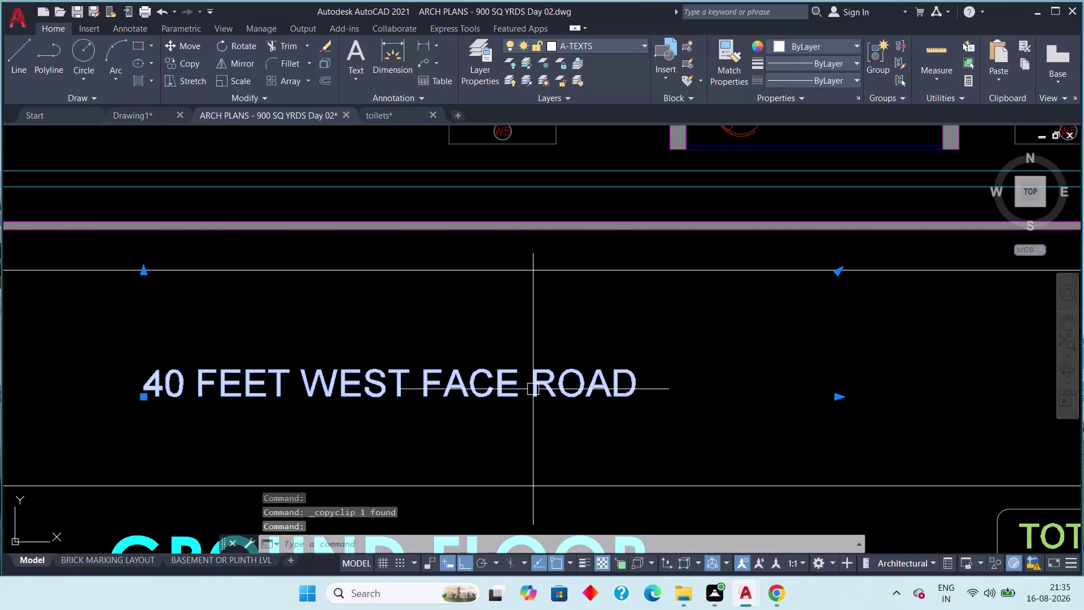
Copy the 40 FEET WEST FACE ROAD label from the ARCH PLANS drawing.
key(ctrl+c)
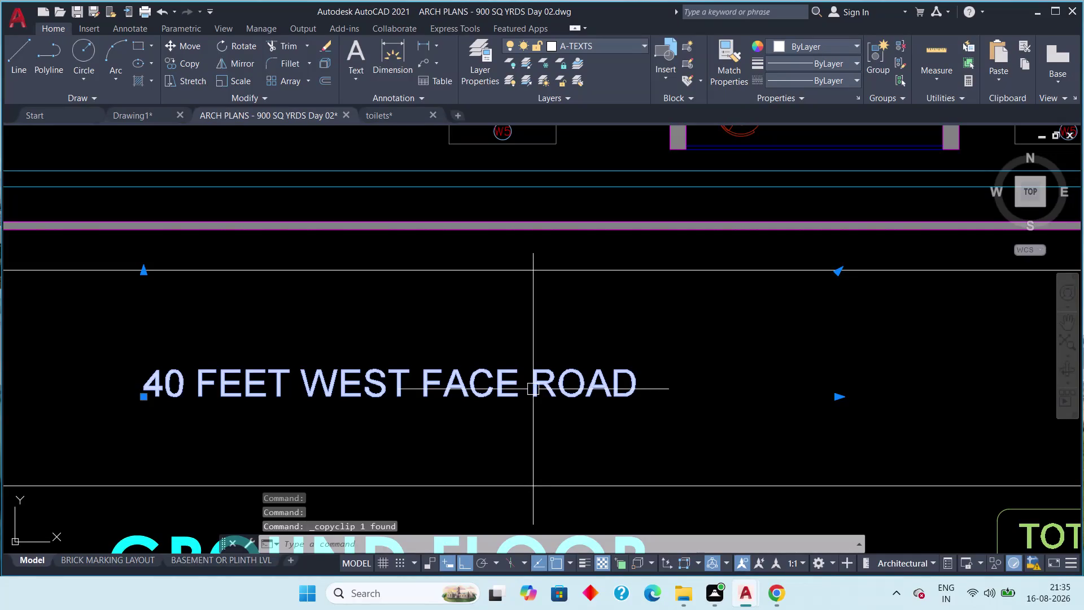
scroll(down, 3)
middle_drag(539, 392, 558, 408)
scroll(up, 3)
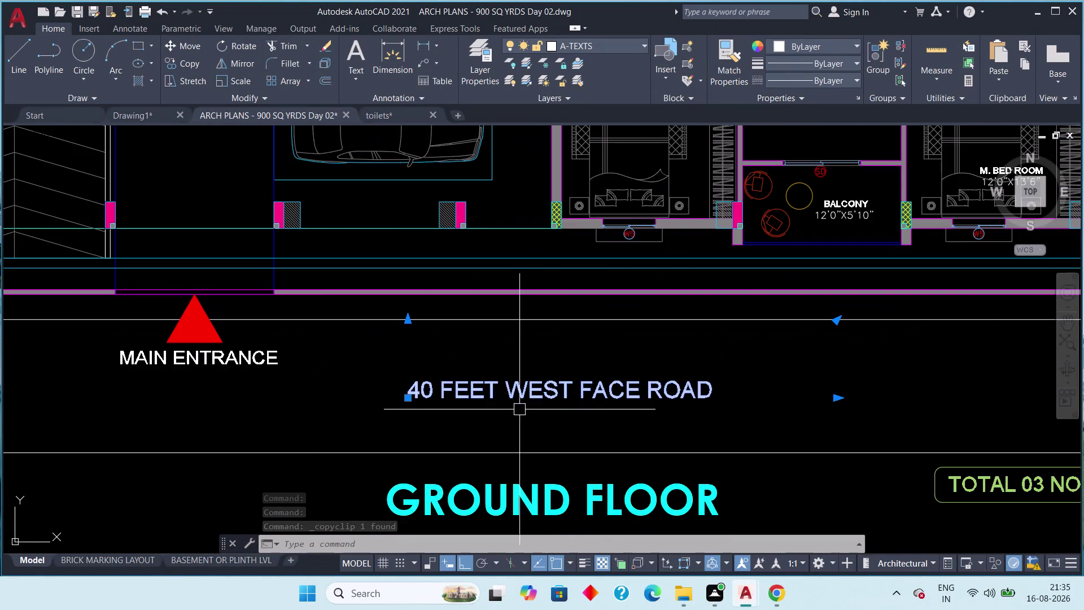
middle_drag(471, 407, 722, 405)
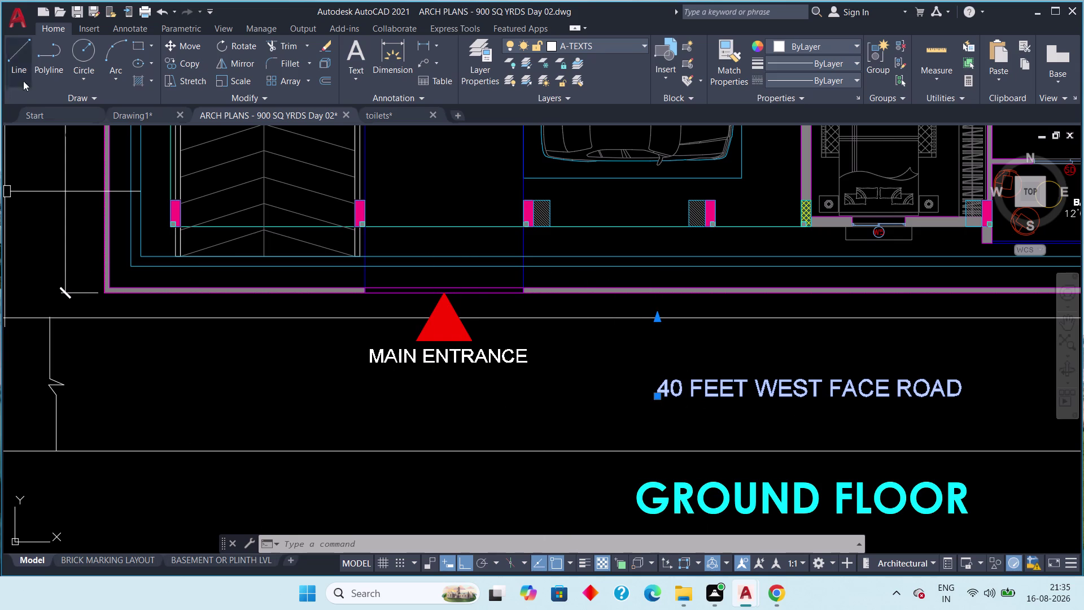
Paste the road label into Drawing1 just below the floor plan.
click(125, 116)
middle_drag(492, 390, 379, 210)
scroll(down, 3)
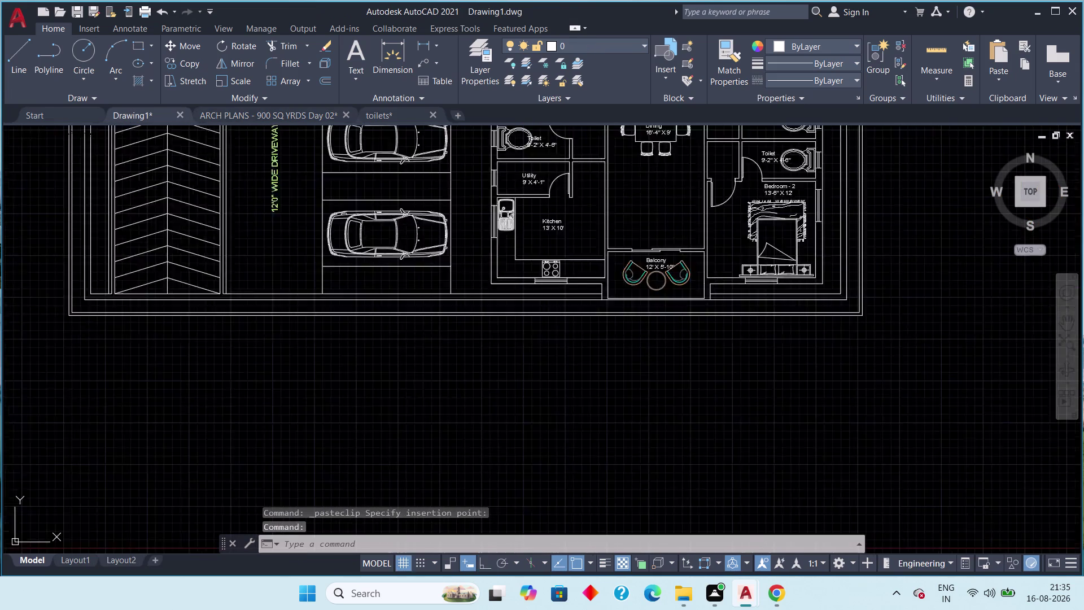
middle_drag(430, 325, 423, 307)
scroll(up, 3)
click(388, 248)
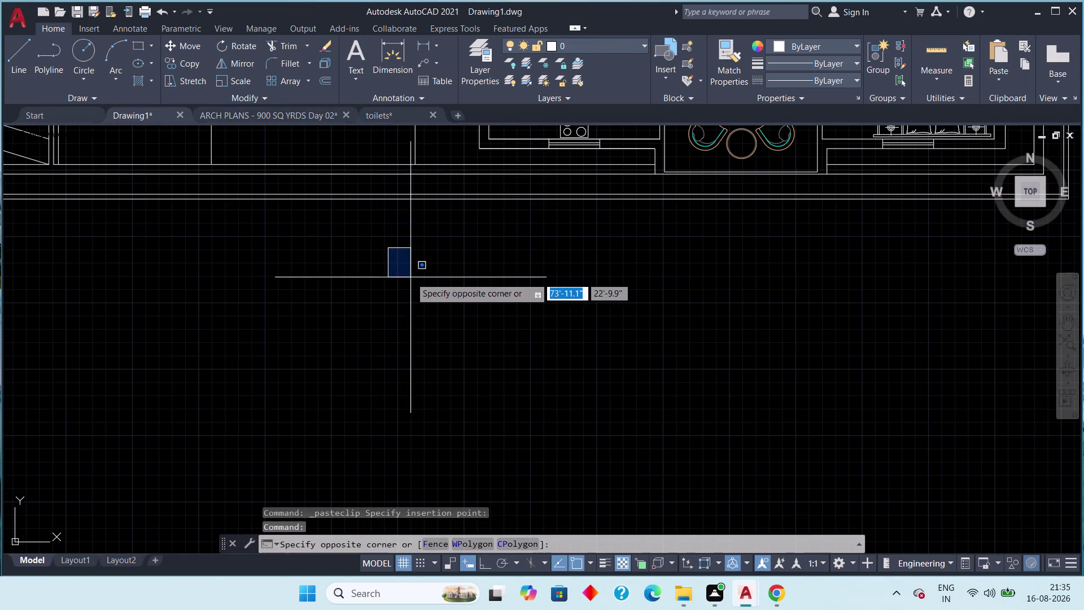
click(424, 270)
key(ctrl+v)
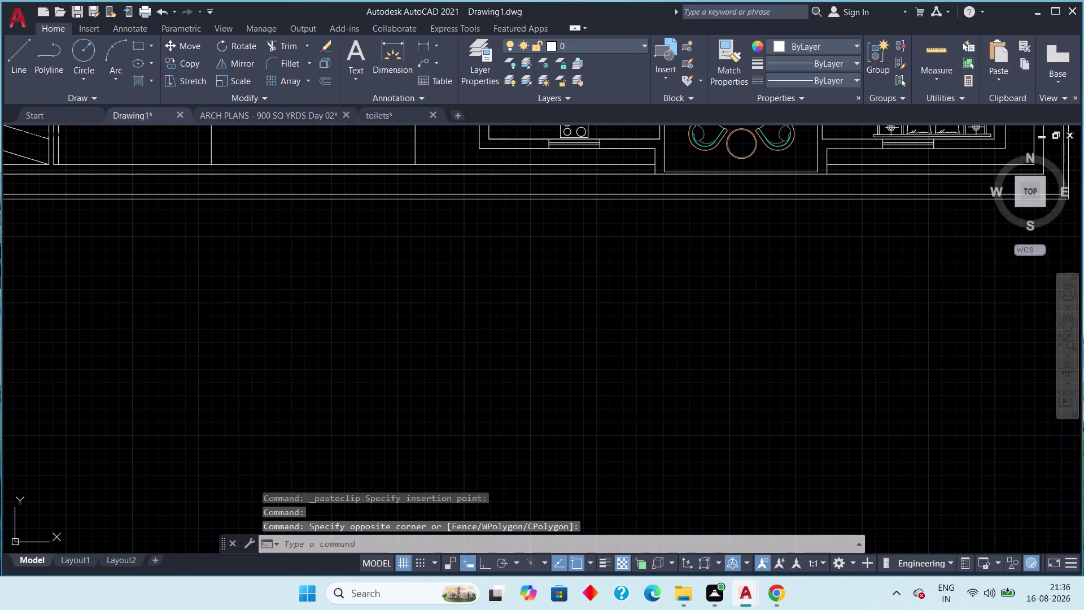
click(422, 282)
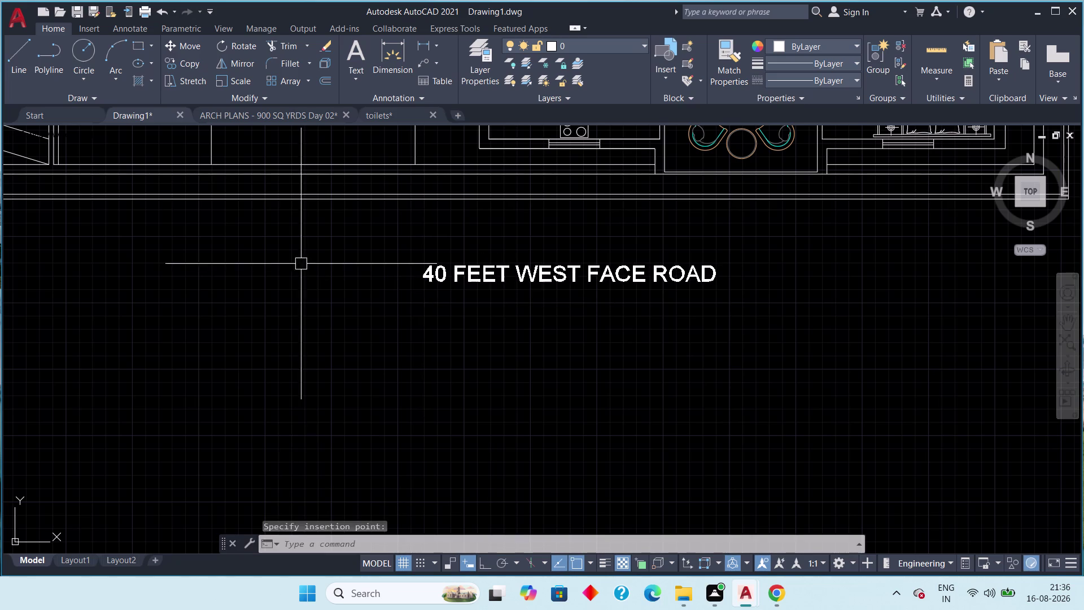
middle_drag(286, 258, 324, 294)
key(Escape)
scroll(up, 3)
middle_drag(304, 266, 320, 321)
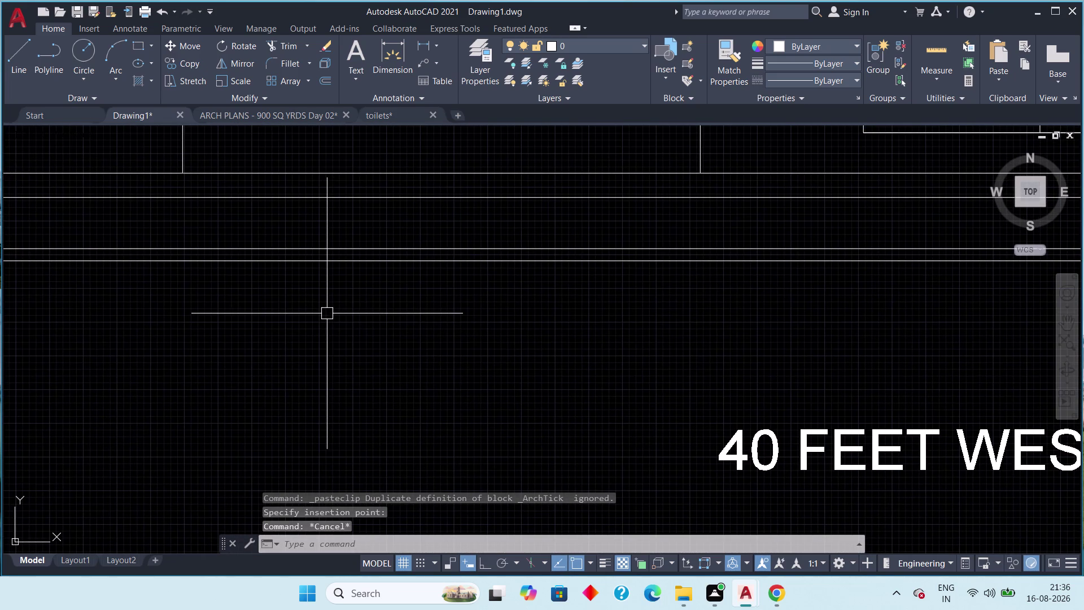
Offset the plot boundary line 4' below the plan.
text(off 4)
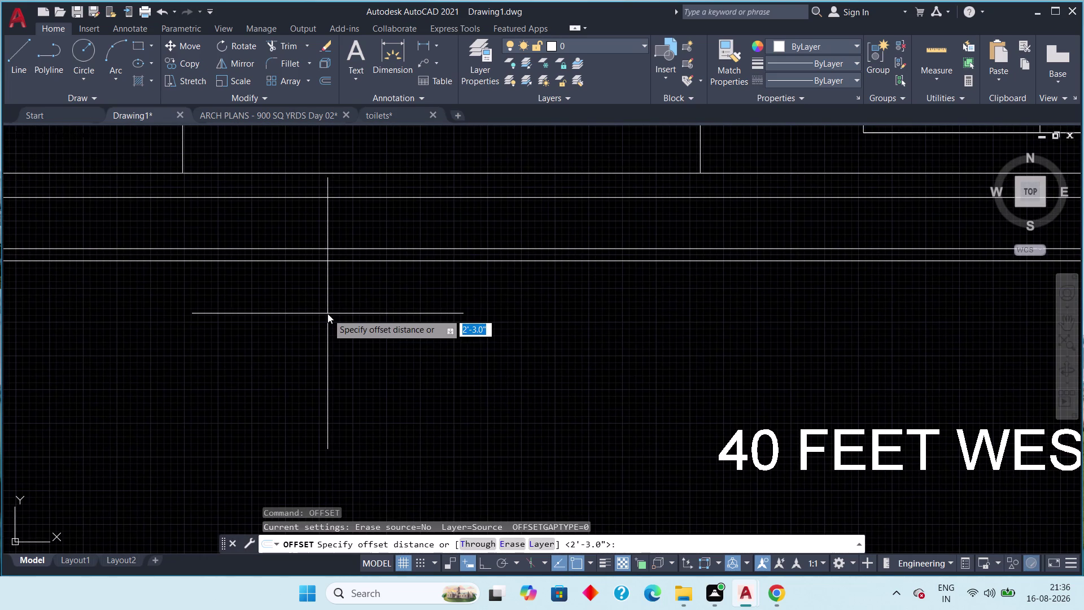
text(')
key(space)
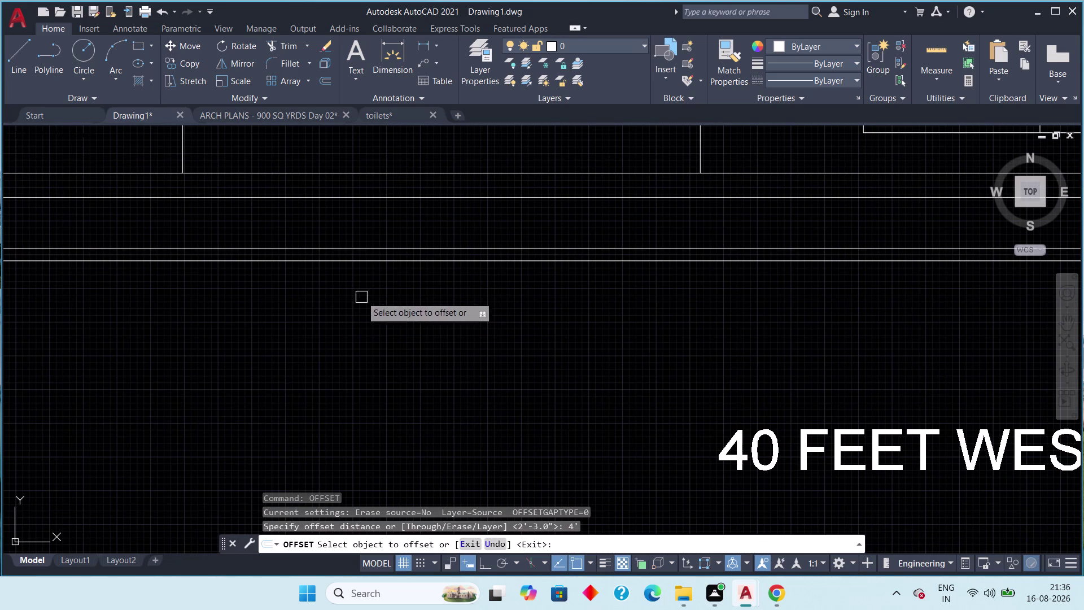
drag(375, 261, 369, 286)
click(365, 313)
scroll(down, 3)
middle_drag(386, 318, 382, 311)
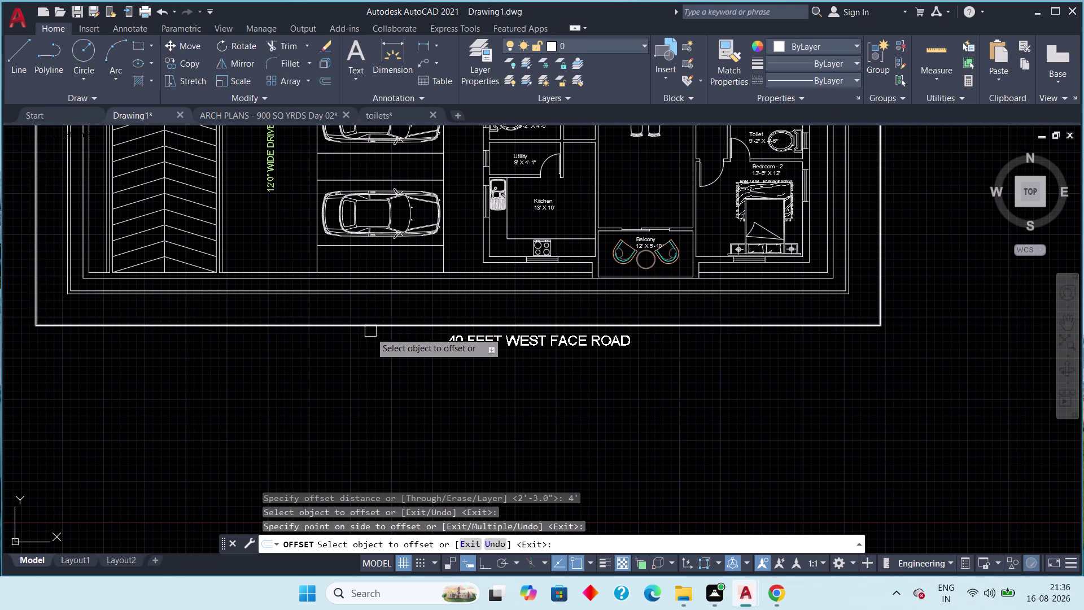
click(371, 332)
key(Escape)
Delete the unwanted extra line below the boundary.
click(370, 332)
click(368, 324)
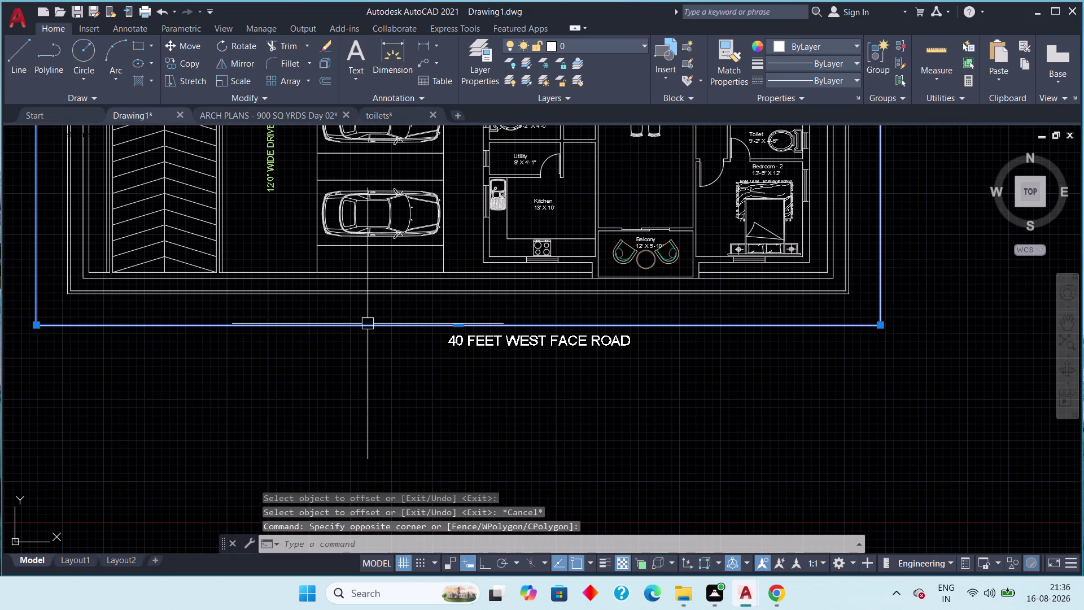
key(Delete)
scroll(up, 3)
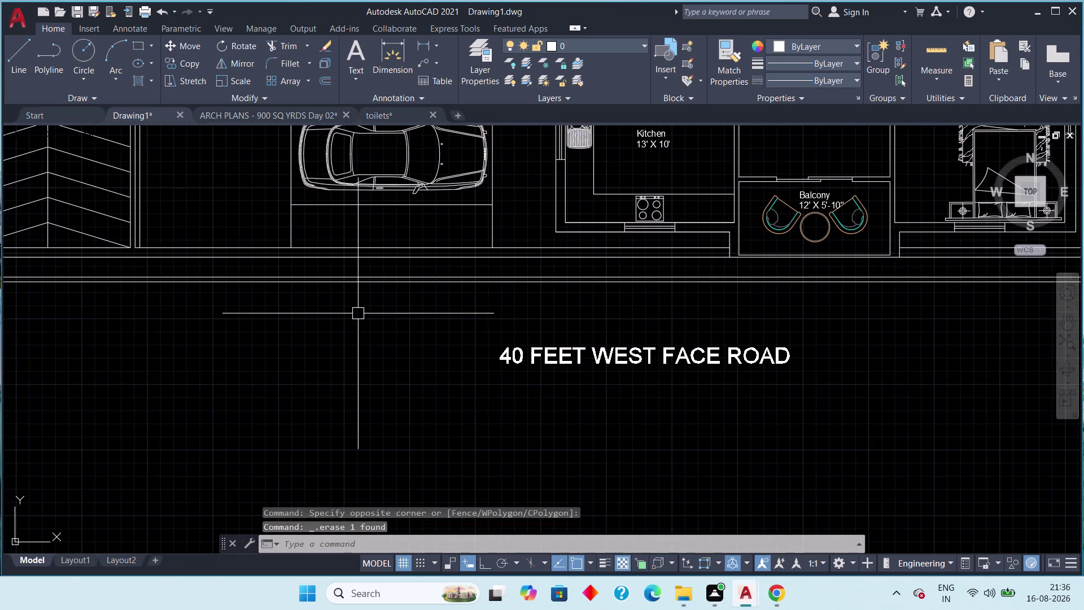
middle_drag(358, 314, 360, 346)
scroll(up, 3)
middle_drag(359, 345, 364, 388)
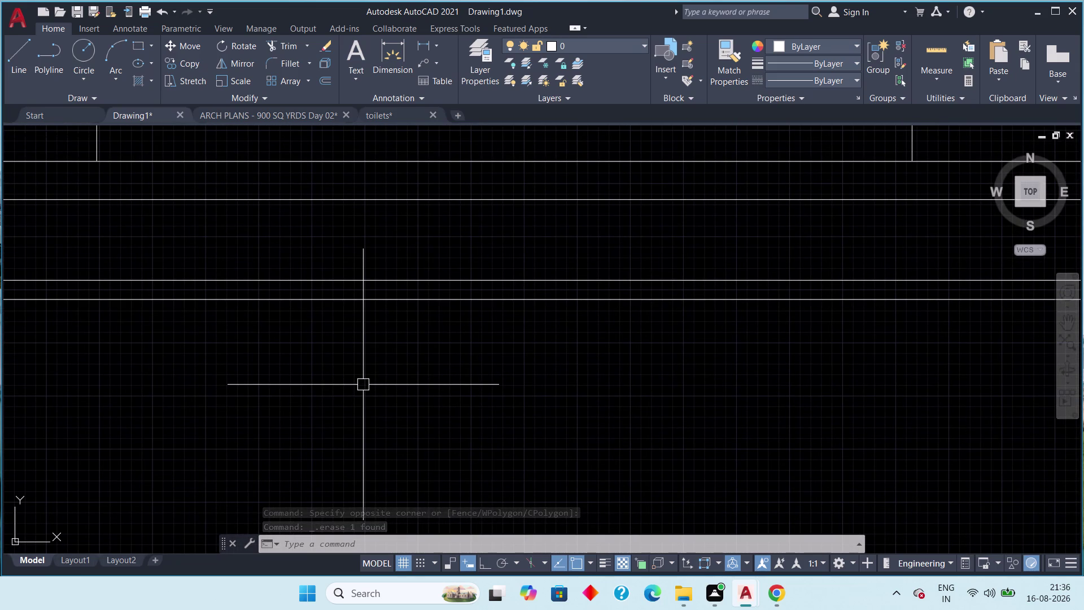
Explode the plot boundary polyline into separate lines.
click(381, 303)
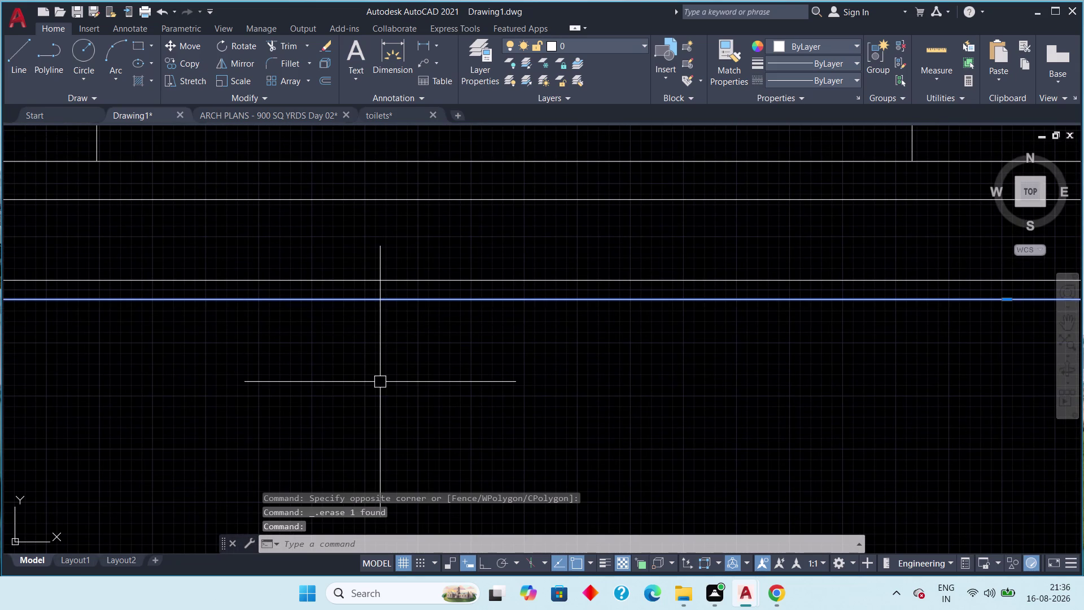
text(ex)
key(p)
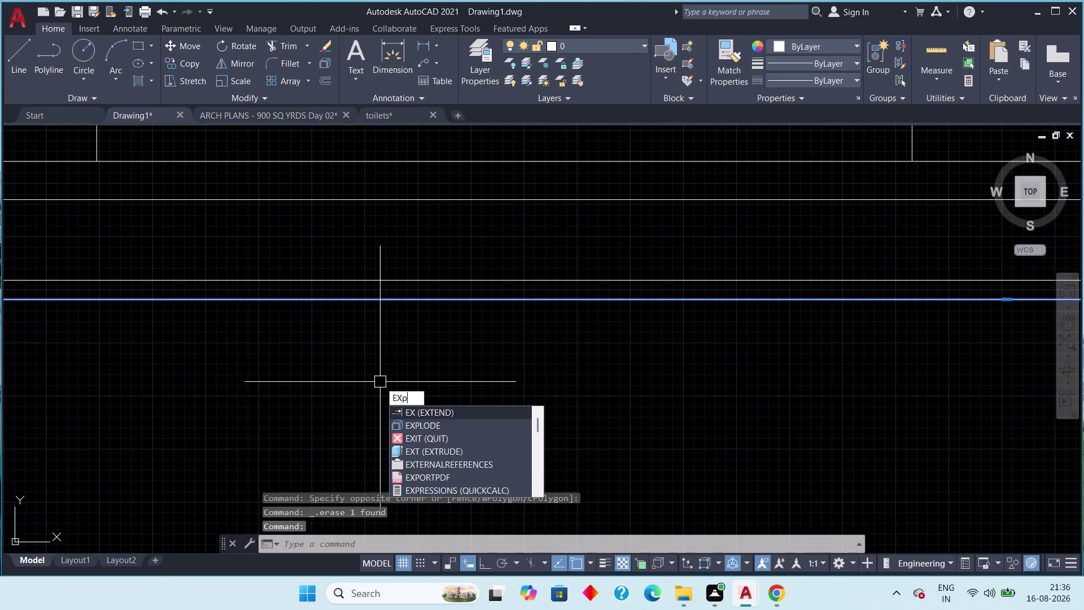
click(417, 422)
scroll(down, 3)
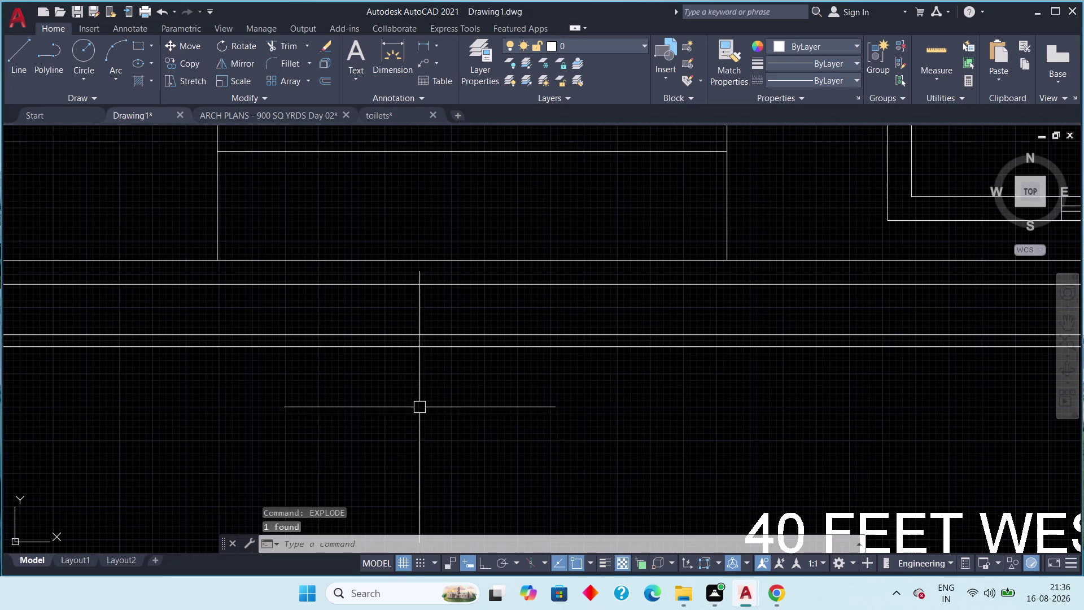
click(411, 348)
scroll(down, 3)
middle_drag(403, 384, 452, 410)
scroll(up, 3)
key(Escape)
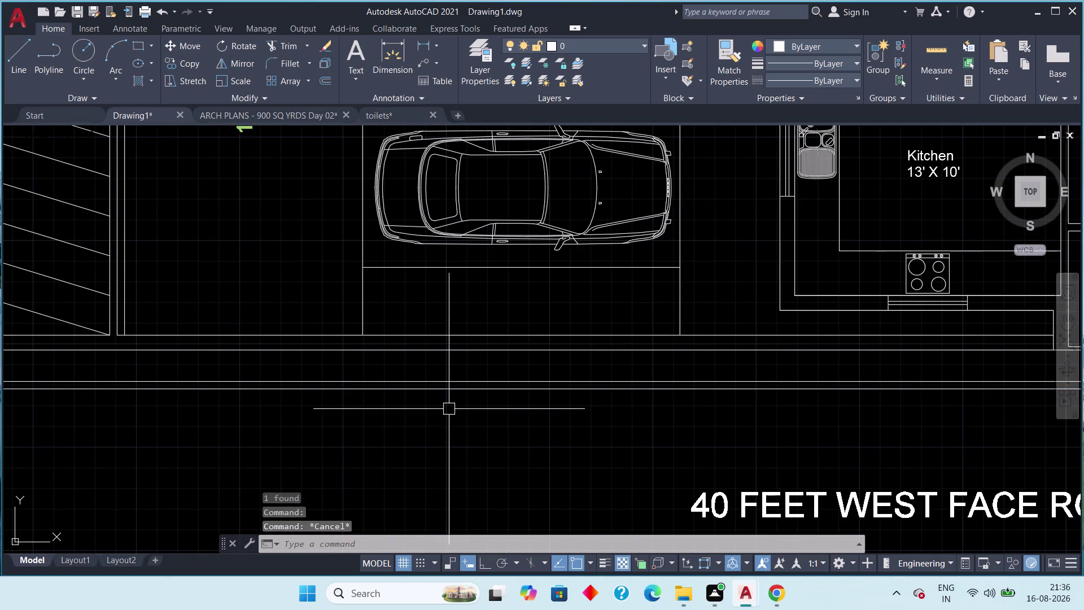
Offset the bottom boundary line 4' toward the road side.
text(off)
key(space)
key(4)
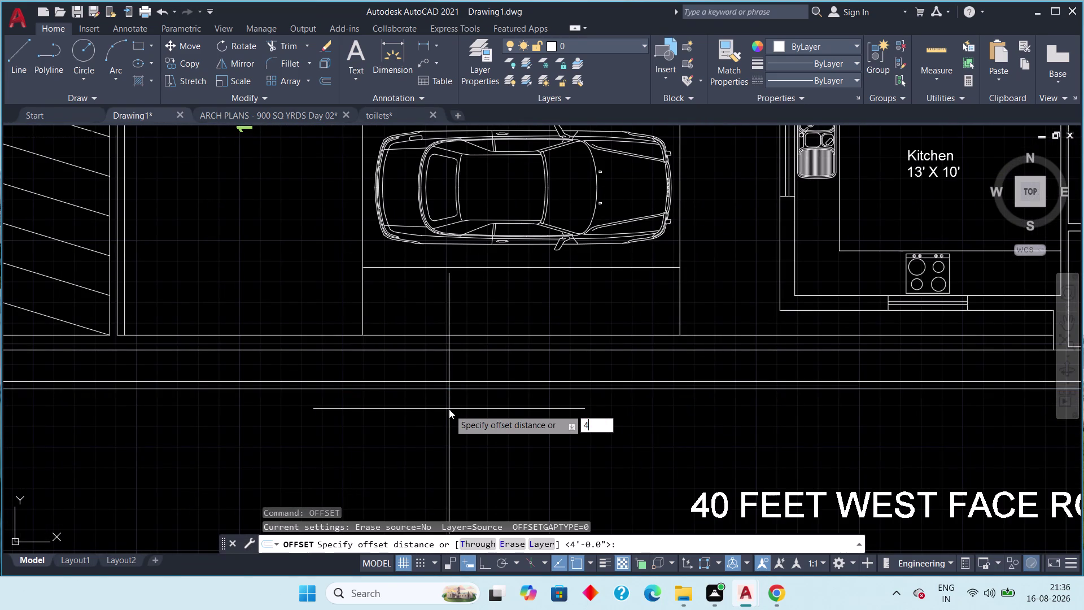
text(')
key(space)
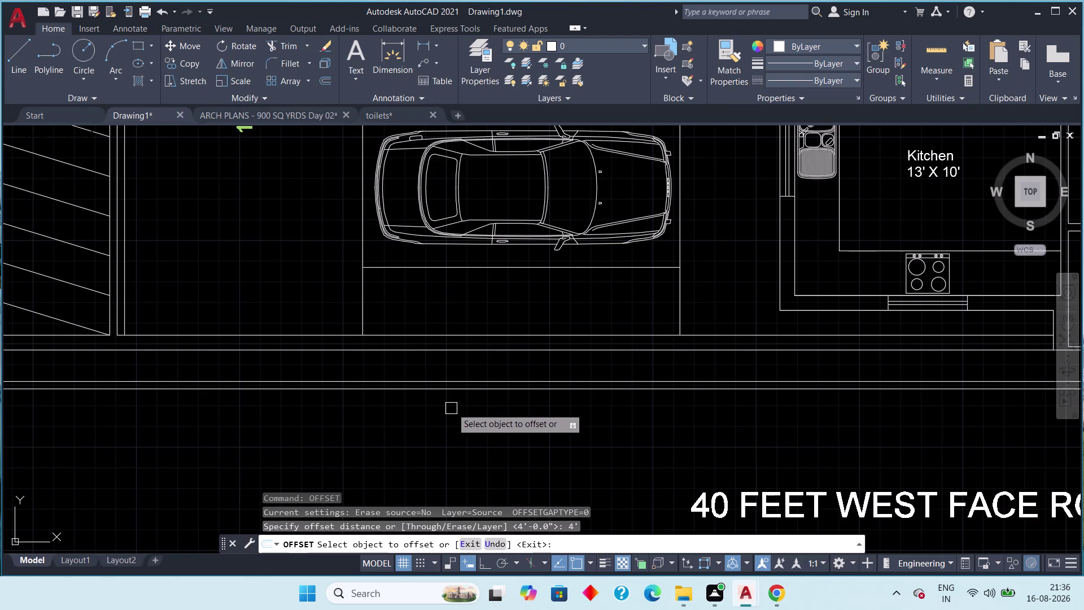
click(451, 391)
click(444, 416)
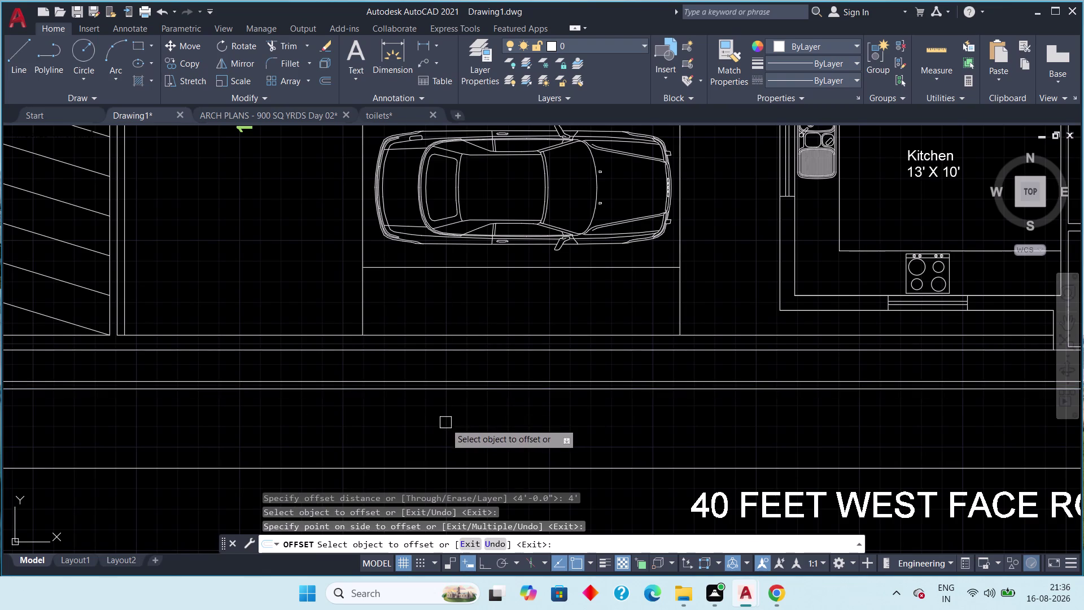
middle_drag(435, 431, 514, 365)
scroll(down, 3)
key(Escape)
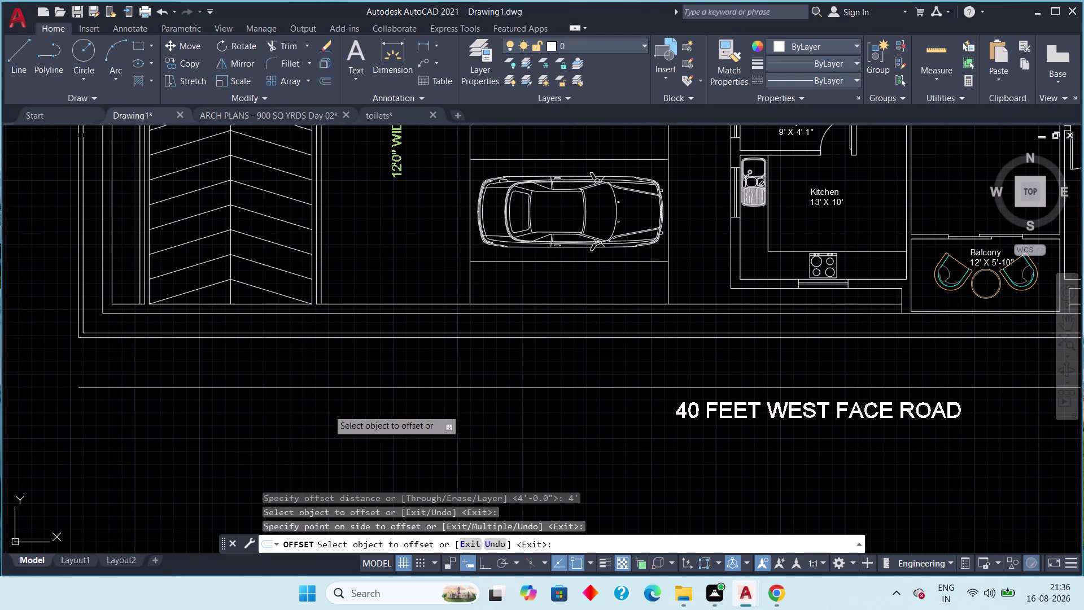
Offset a boundary line 8' to form the second road edge.
key(space)
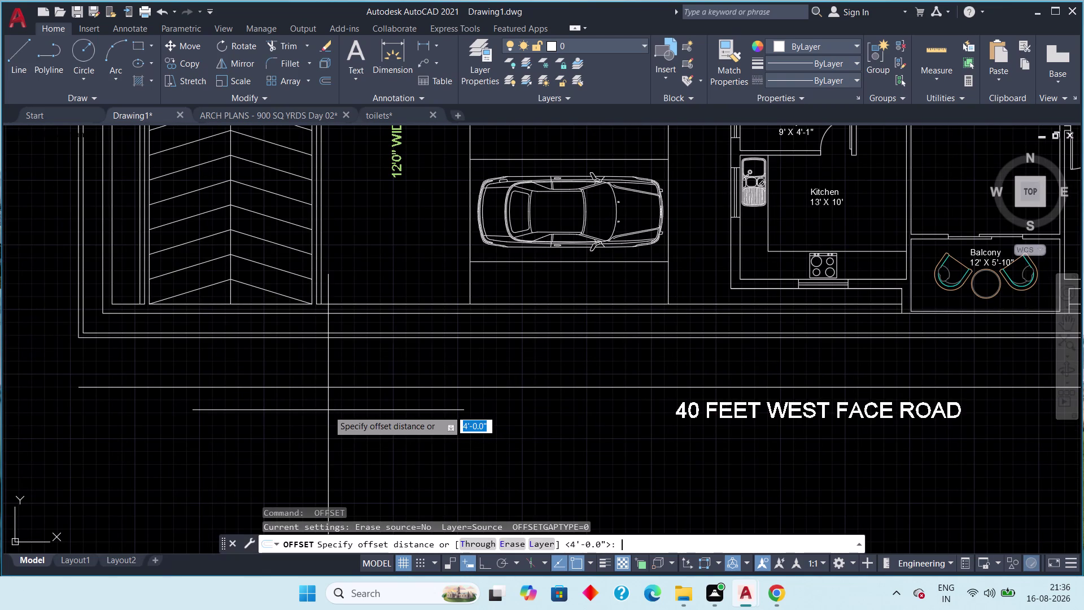
text(8)
text(')
key(space)
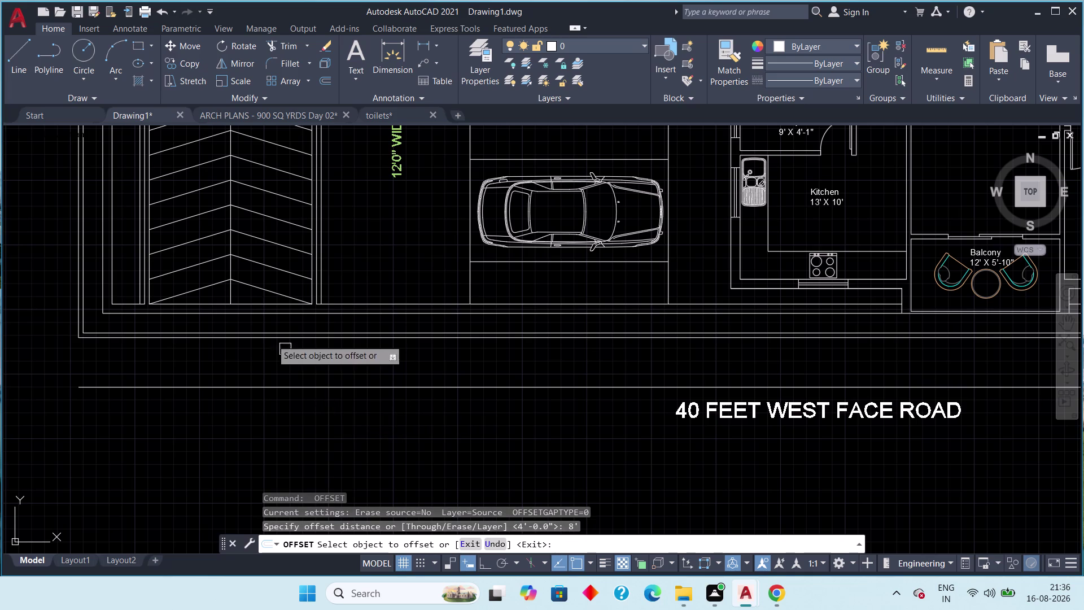
drag(315, 385, 314, 401)
click(308, 433)
scroll(down, 3)
middle_drag(312, 435, 319, 423)
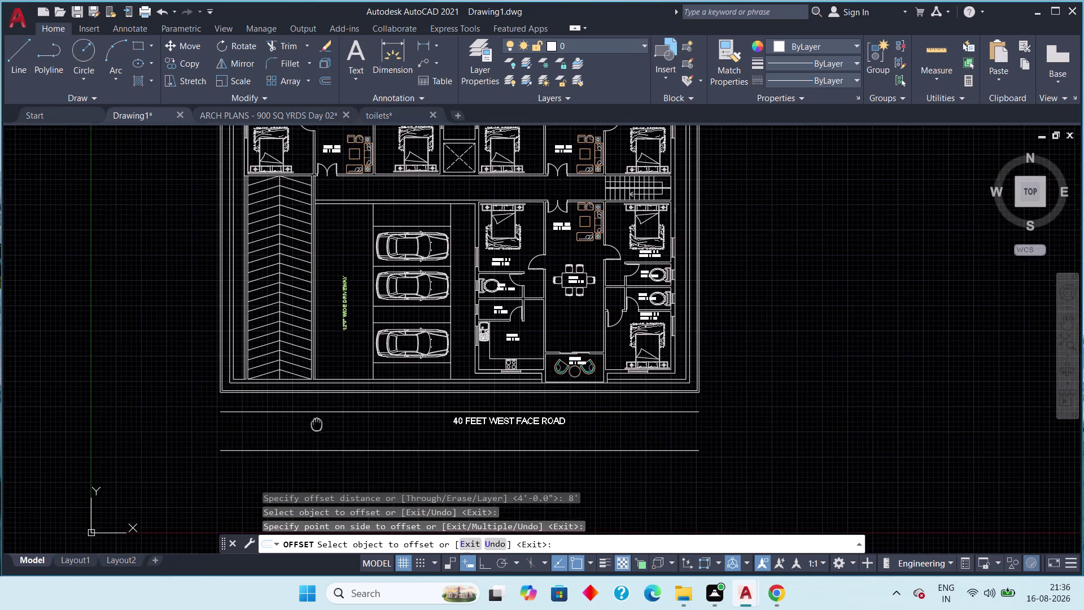
middle_drag(319, 423, 326, 422)
key(Escape)
scroll(up, 3)
click(456, 314)
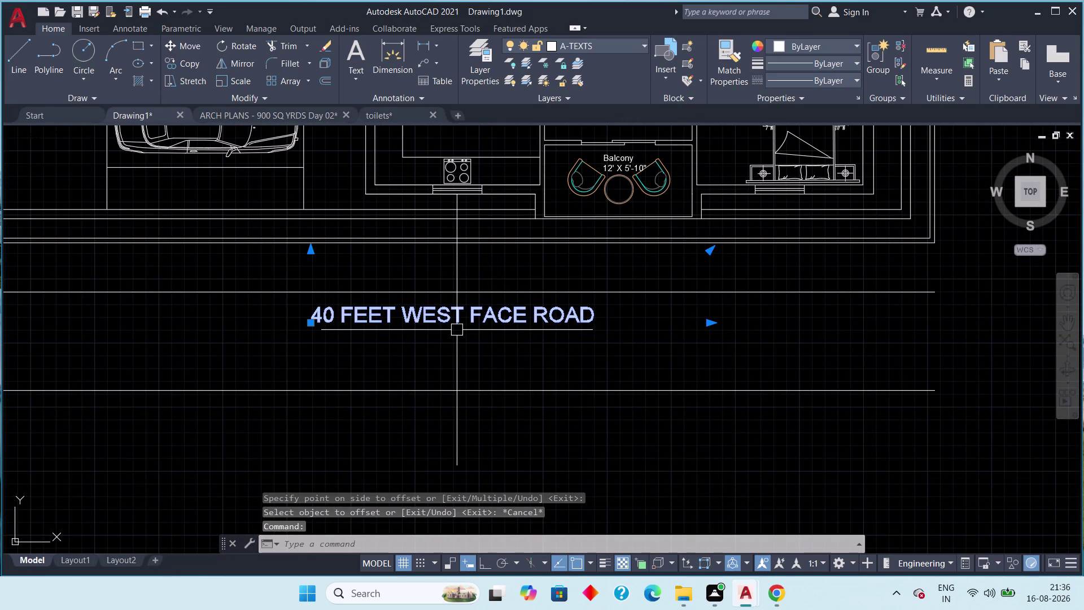
Move the road label between the two road edge lines.
text(m)
key(space)
drag(442, 317, 439, 323)
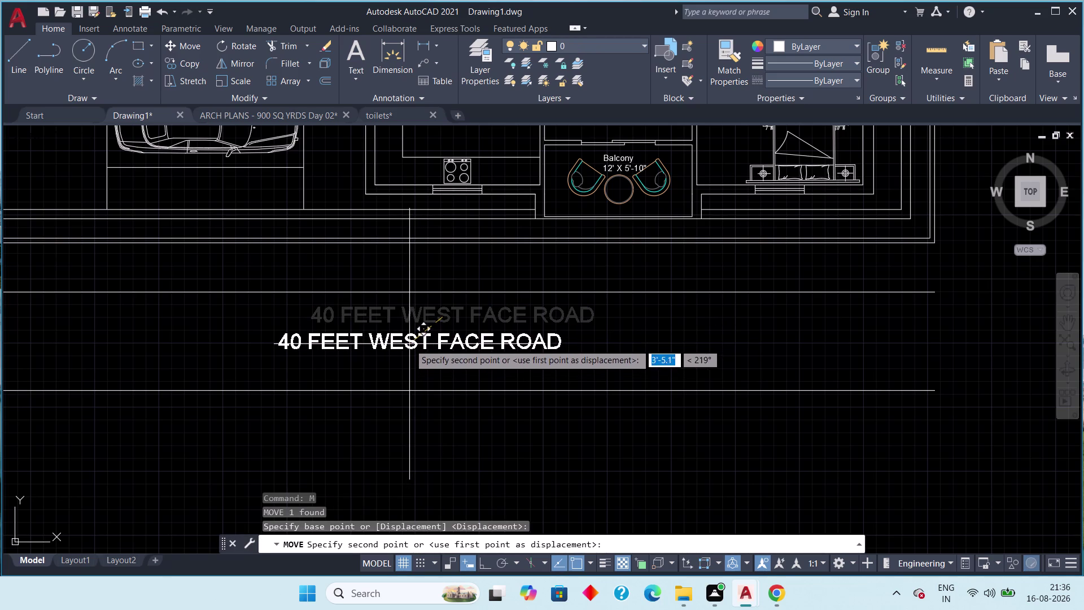
click(410, 343)
key(Escape)
scroll(down, 3)
scroll(down, 3)
middle_drag(404, 376, 453, 432)
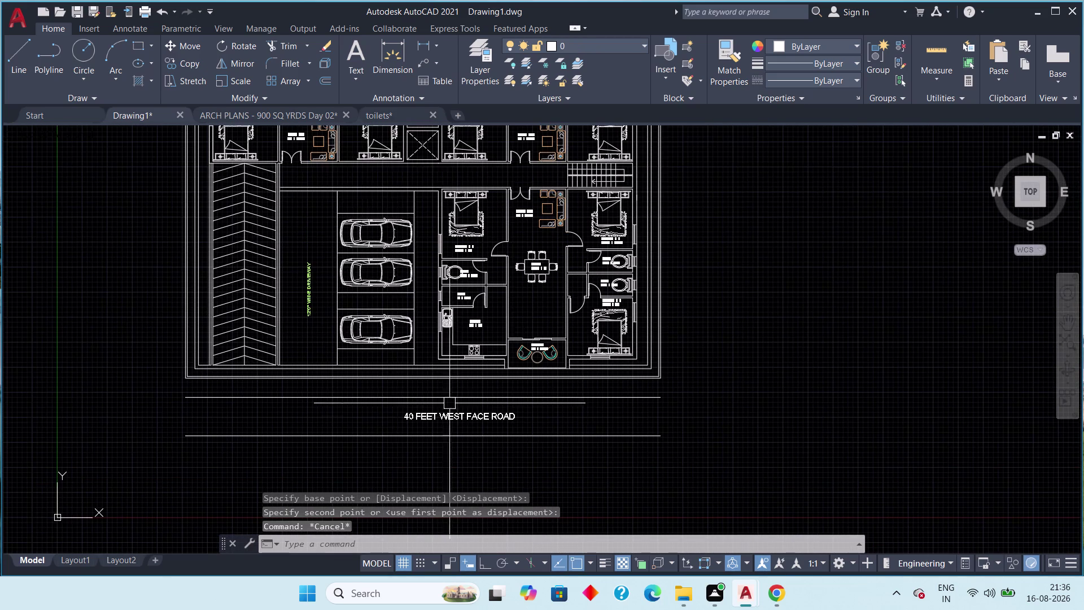
Copy the MAIN ENTRANCE label in ARCH PLANS, undoing an accidental cut.
click(292, 116)
middle_drag(472, 321, 460, 417)
scroll(down, 3)
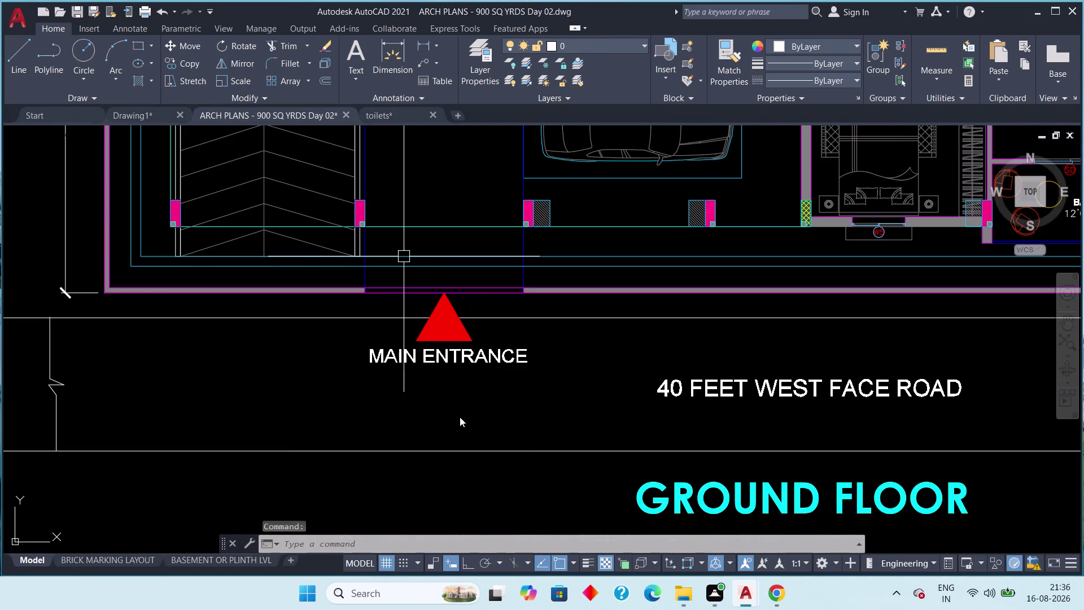
scroll(down, 3)
scroll(down, 3)
middle_drag(504, 345, 480, 364)
scroll(up, 3)
middle_drag(554, 412, 589, 438)
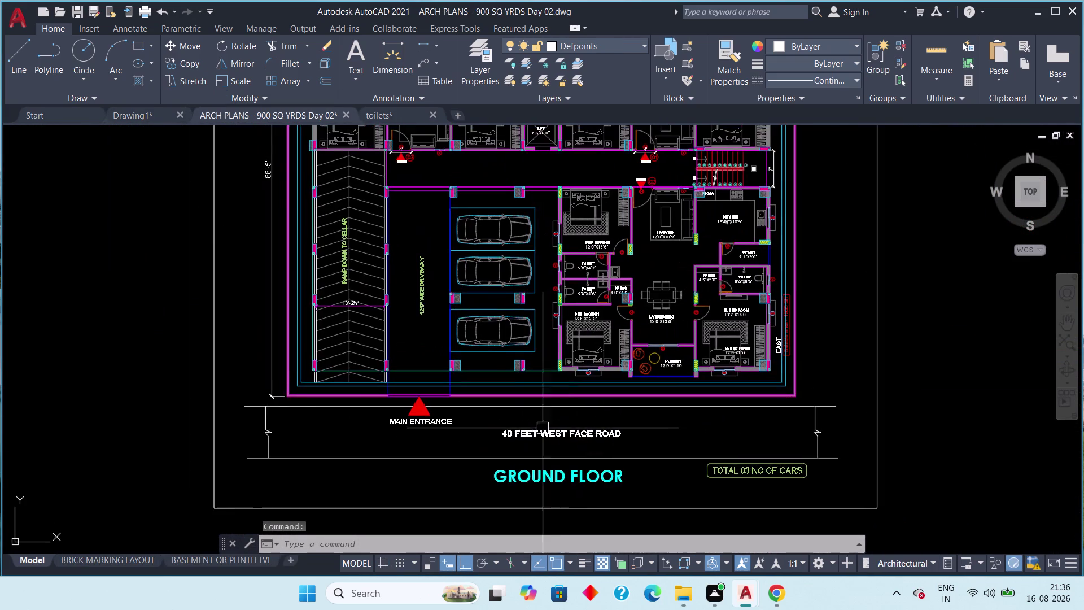
scroll(up, 3)
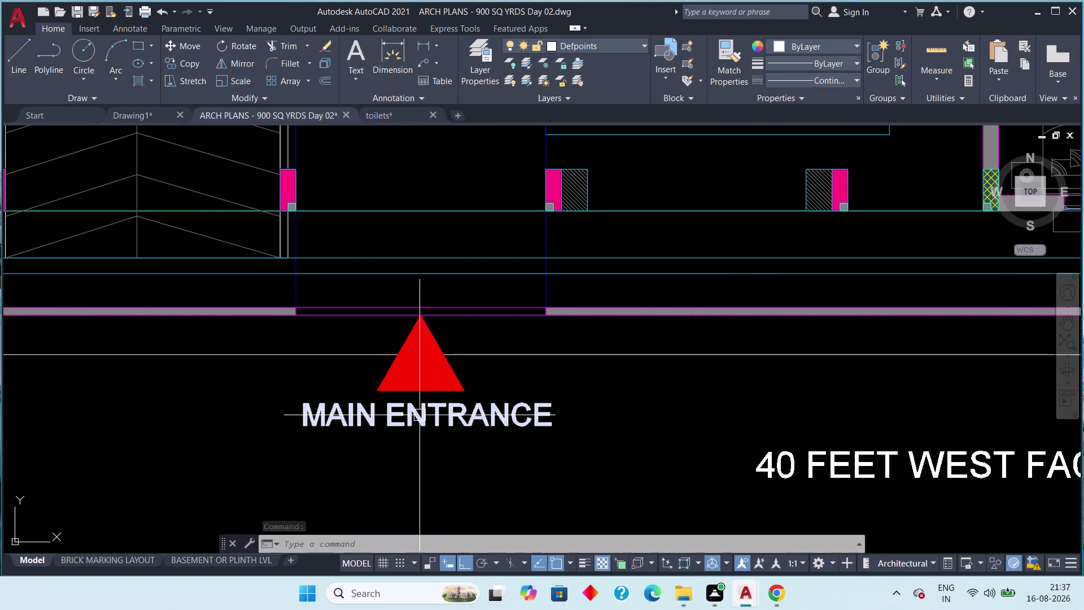
click(419, 416)
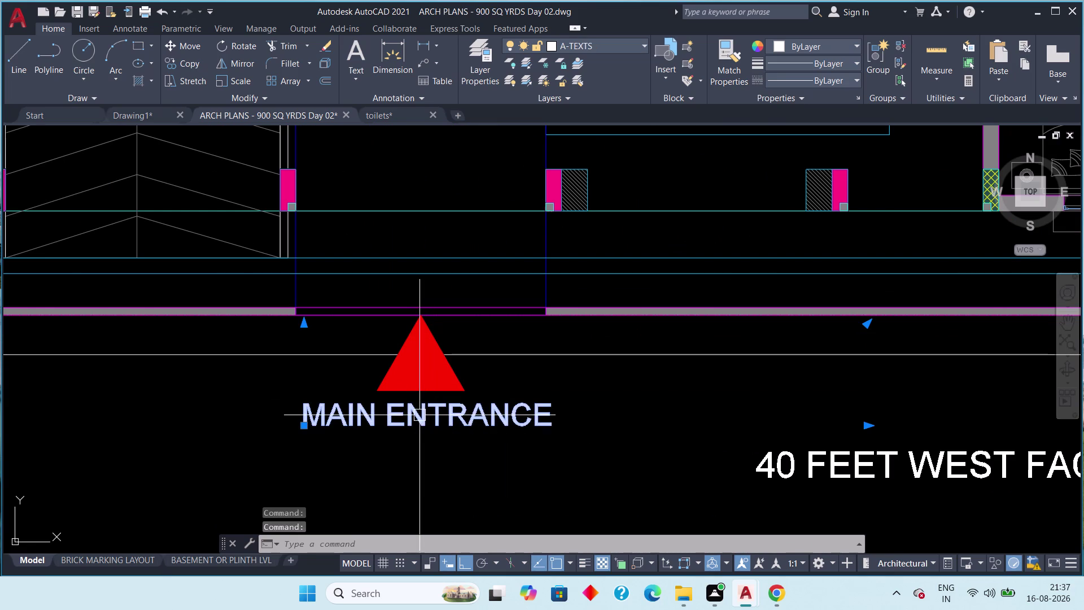
key(ctrl+c)
key(ctrl+x)
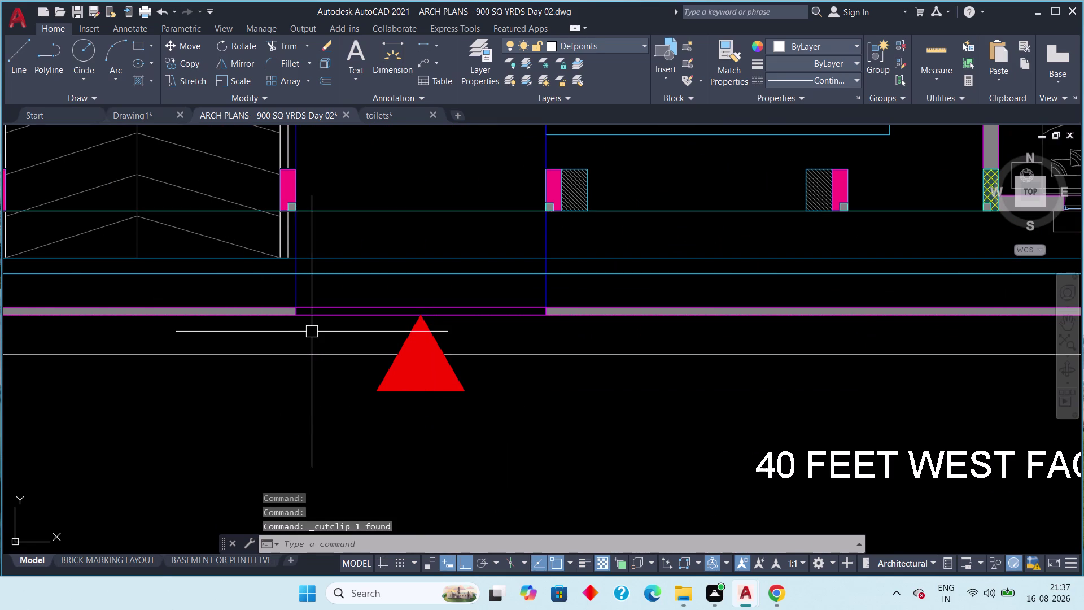
key(ctrl+z)
key(Escape)
click(365, 422)
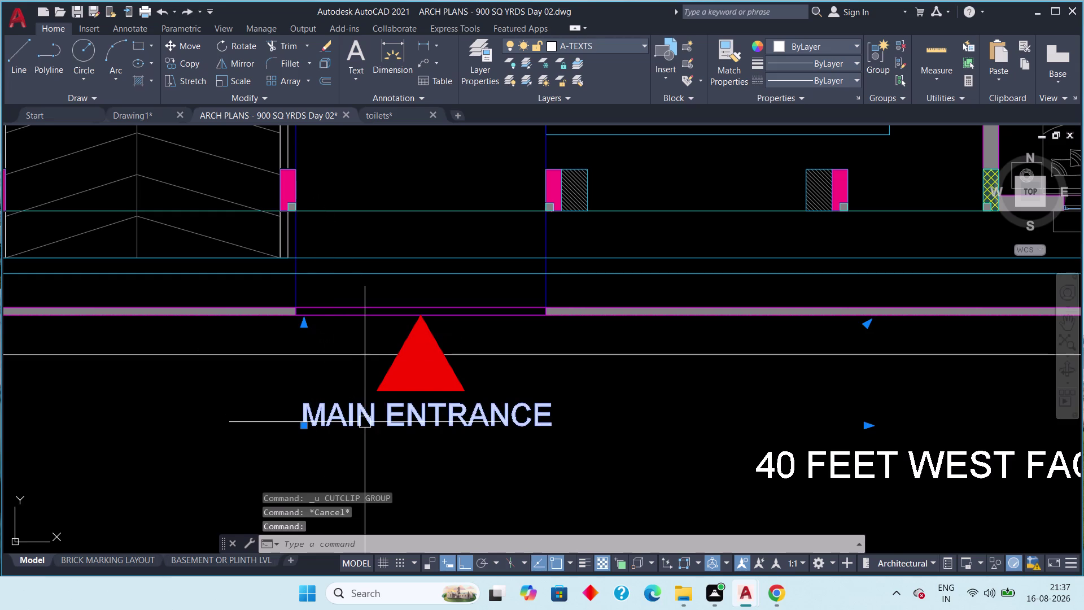
key(ctrl+c)
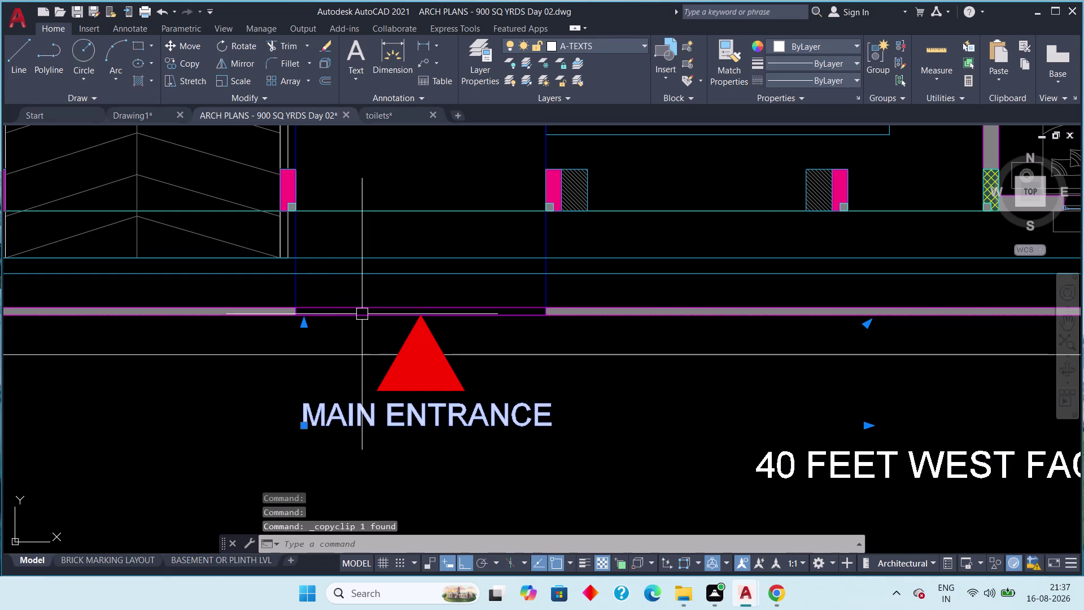
Paste the MAIN ENTRANCE label into Drawing1 below the parking driveway.
scroll(down, 3)
scroll(down, 3)
click(132, 115)
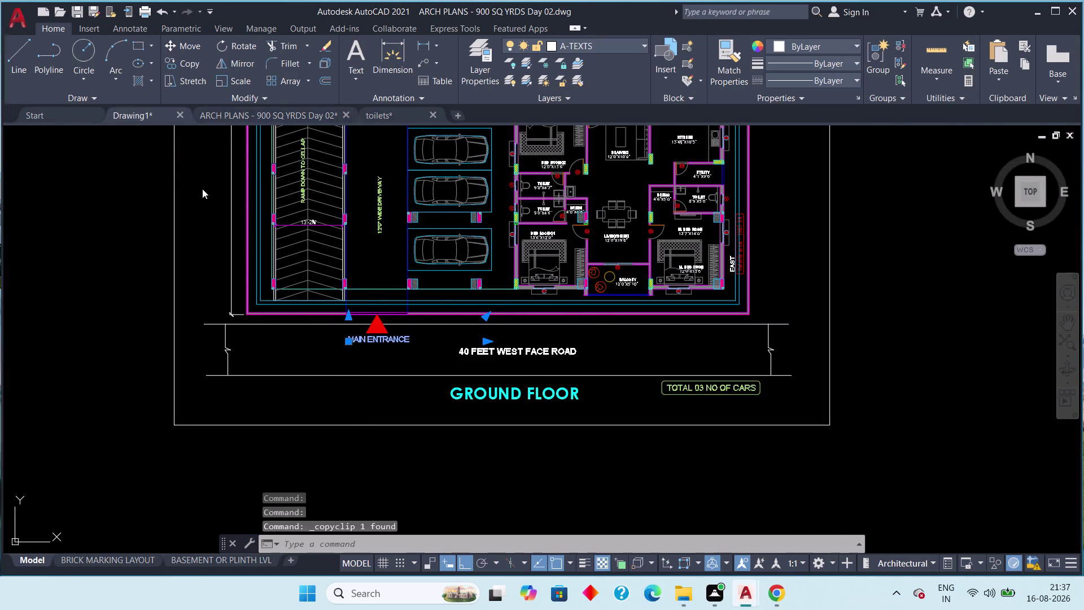
scroll(up, 3)
scroll(up, 3)
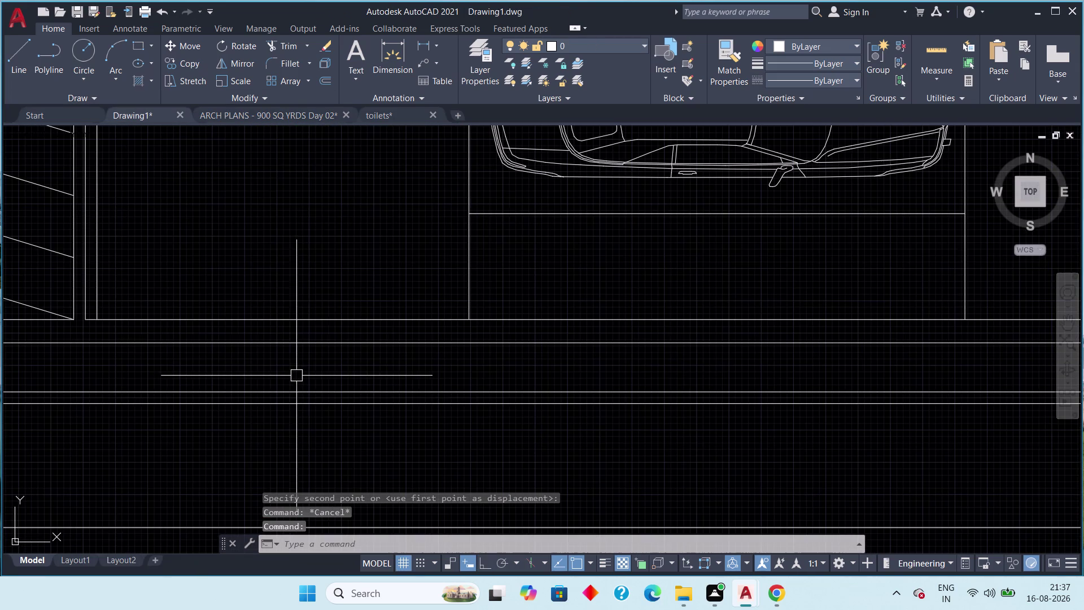
key(ctrl+v)
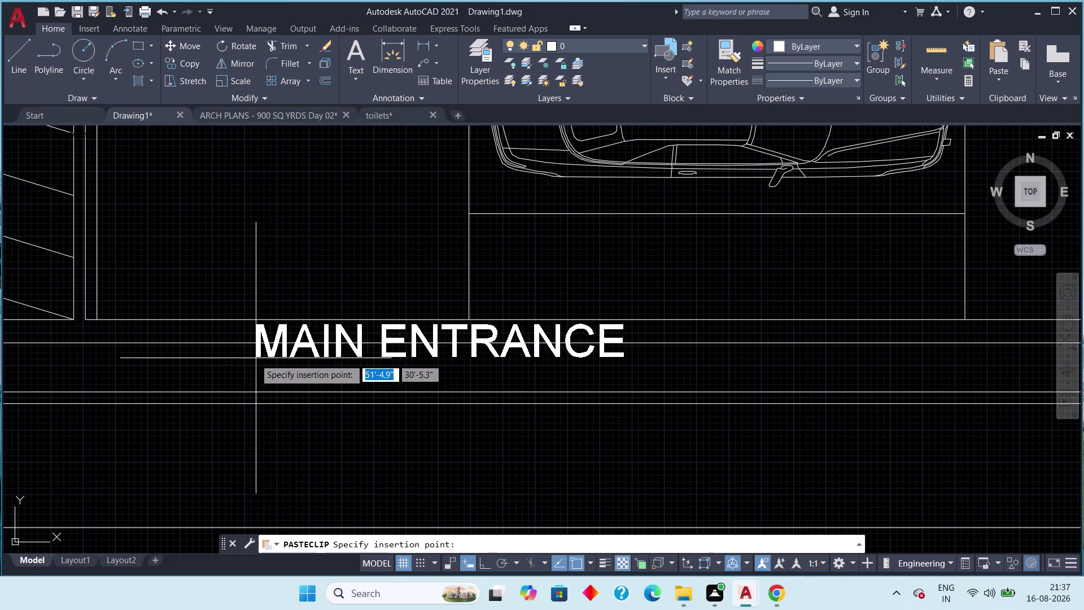
scroll(down, 3)
middle_click(139, 403)
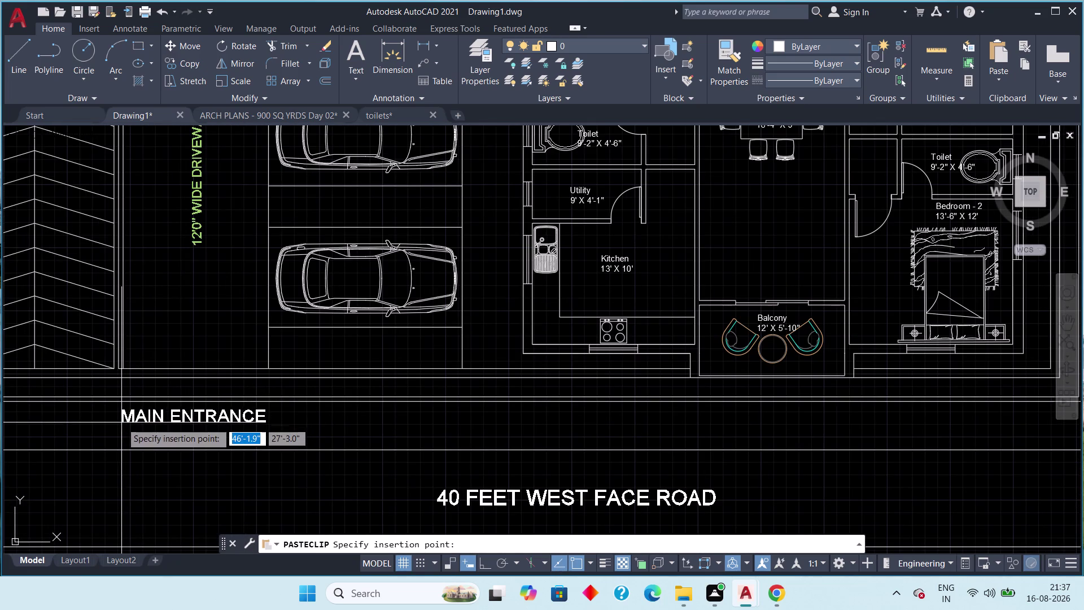
middle_drag(121, 422, 180, 431)
scroll(down, 3)
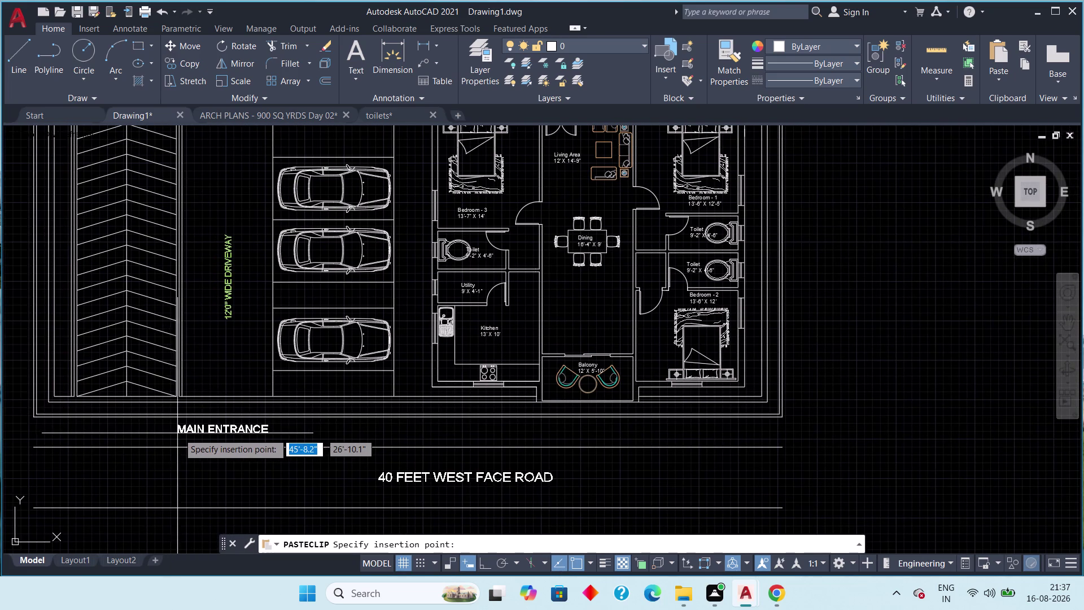
click(178, 433)
key(Escape)
Draw edge lines across the compound wall marking the entrance opening.
scroll(up, 3)
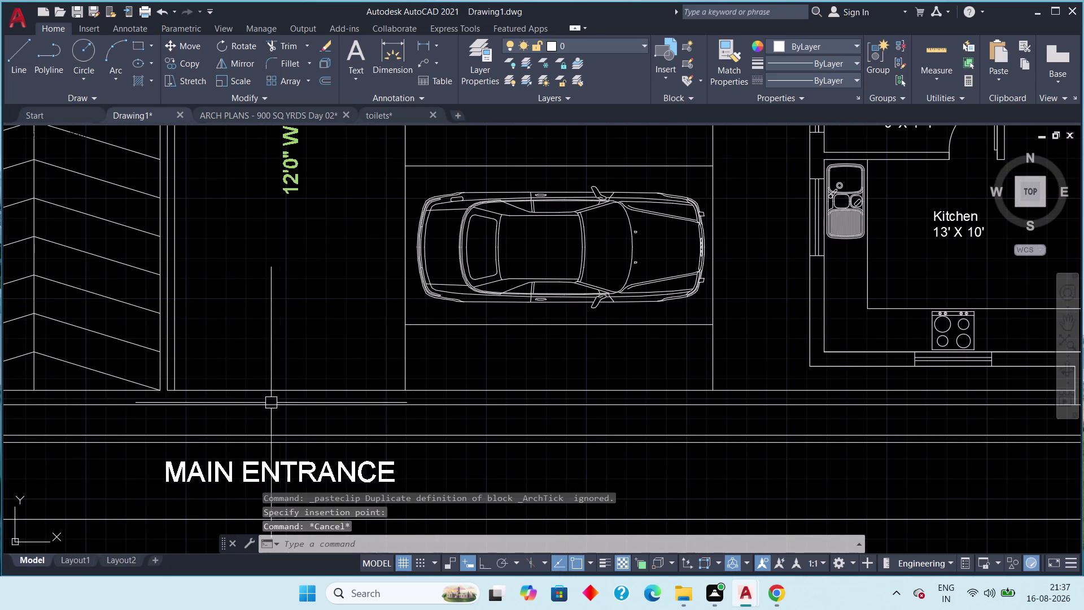
click(19, 63)
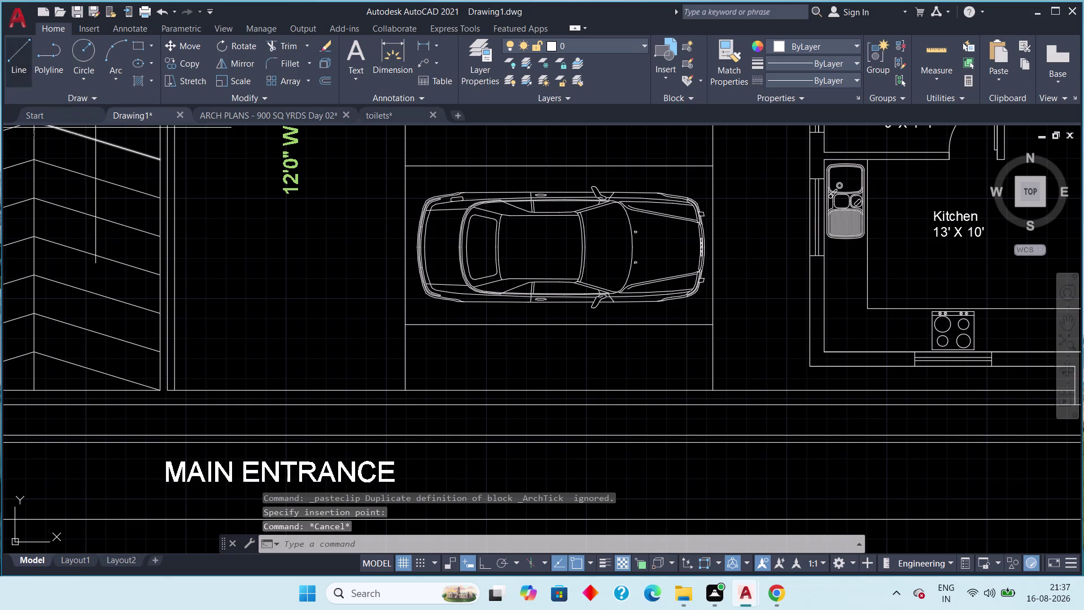
scroll(up, 3)
click(185, 472)
middle_drag(184, 452, 214, 308)
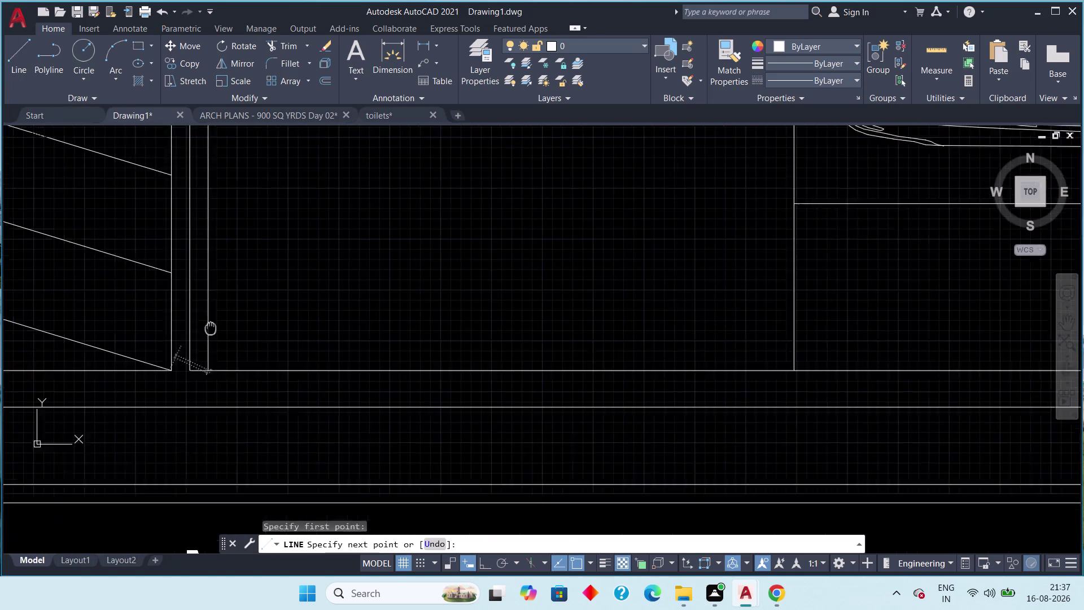
middle_drag(214, 308, 226, 232)
click(225, 382)
key(Escape)
middle_drag(394, 358, 355, 356)
click(27, 49)
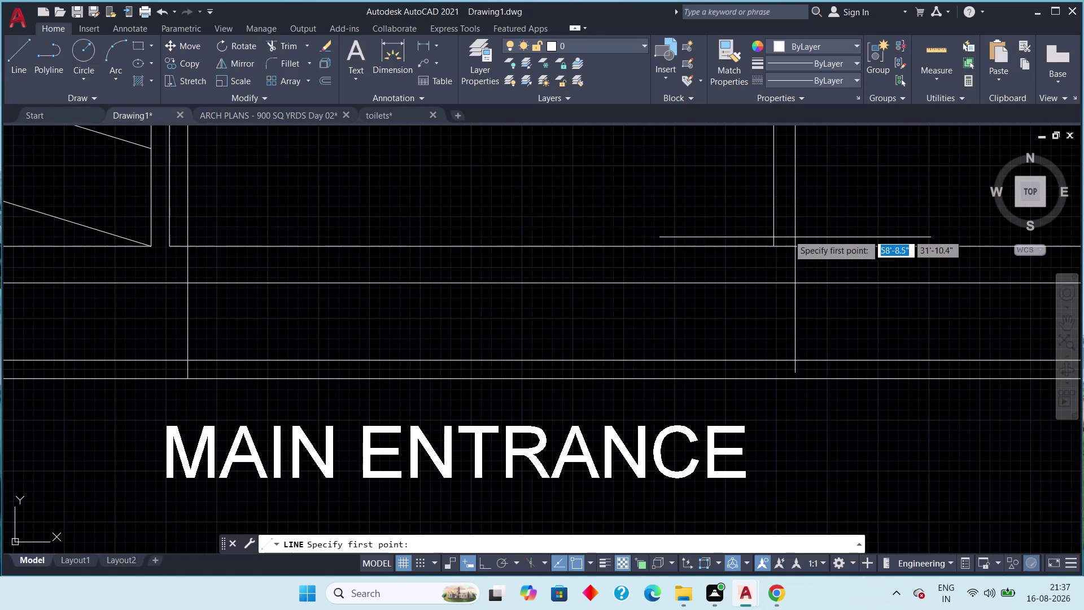
click(772, 250)
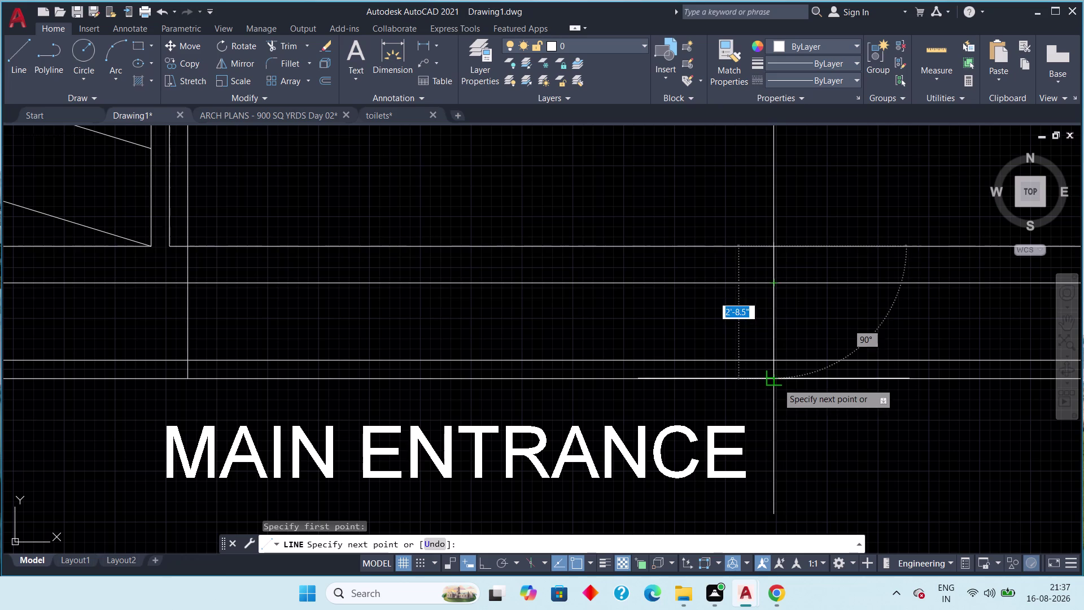
click(778, 383)
key(Escape)
Trim the wall lines between the edge lines using a fence.
text(t4)
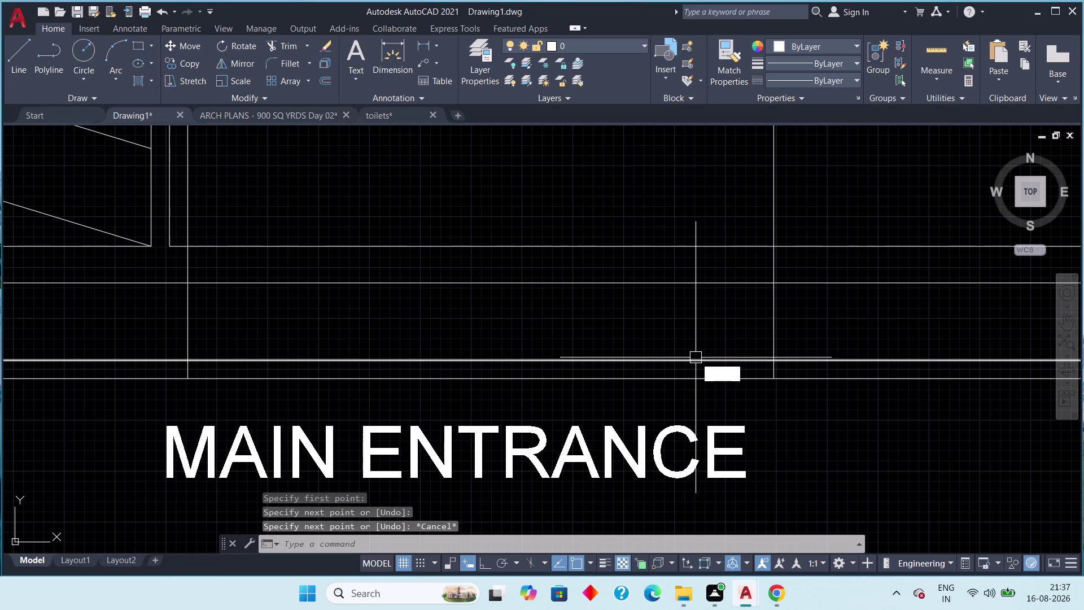
text(r)
key(Escape)
key(Escape)
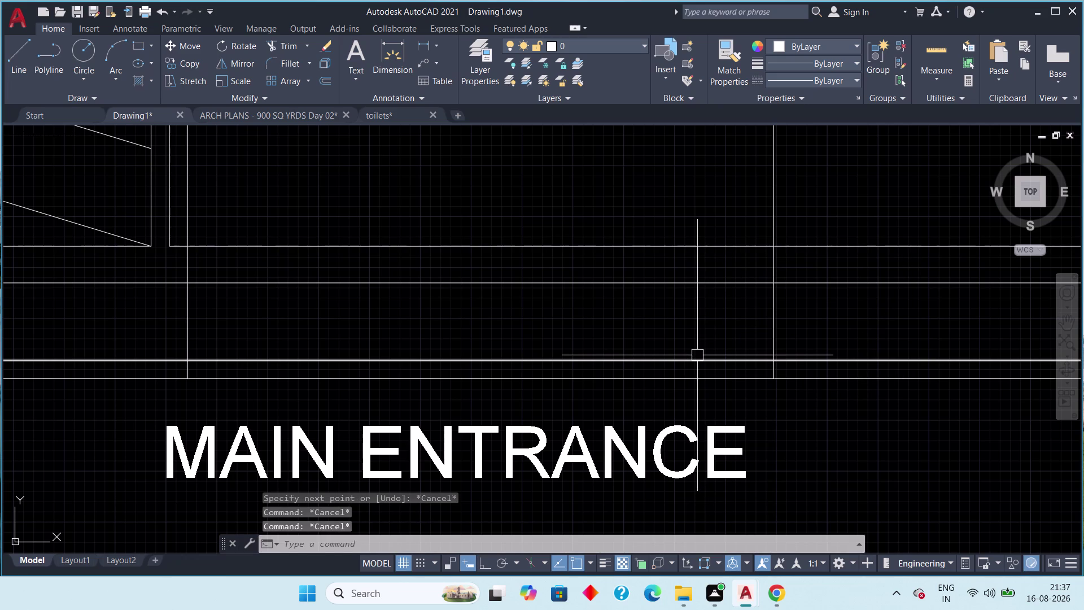
text(tr)
key(space)
click(617, 194)
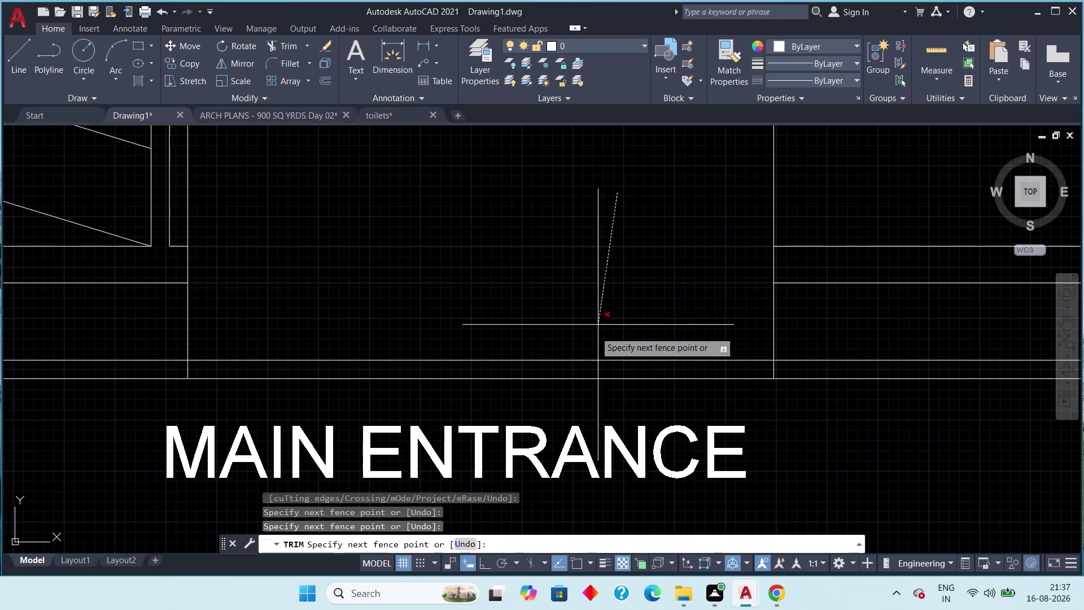
click(579, 395)
scroll(down, 3)
middle_click(576, 379)
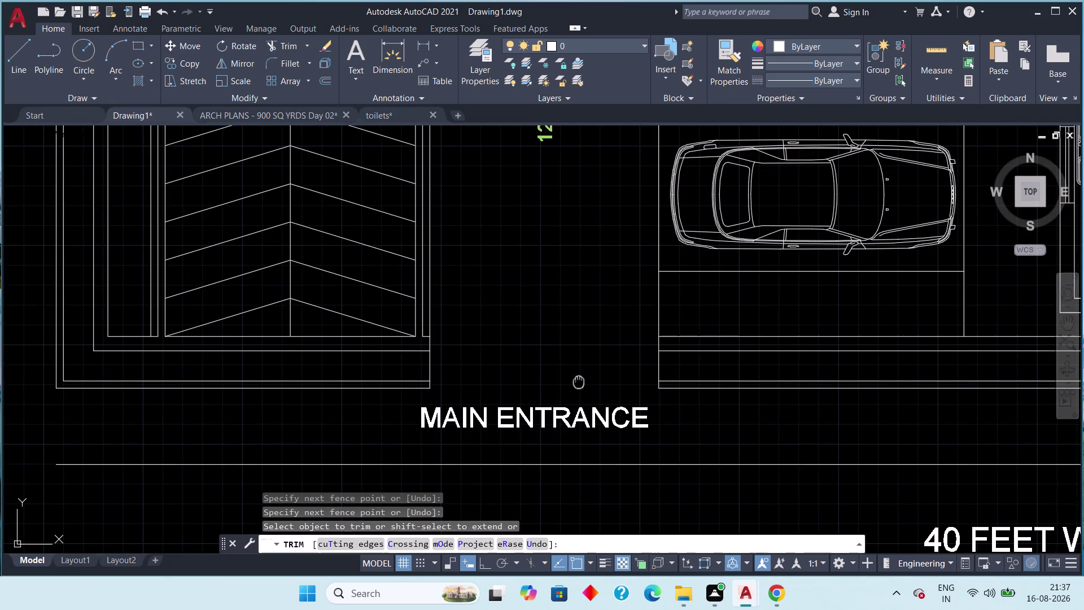
key(Escape)
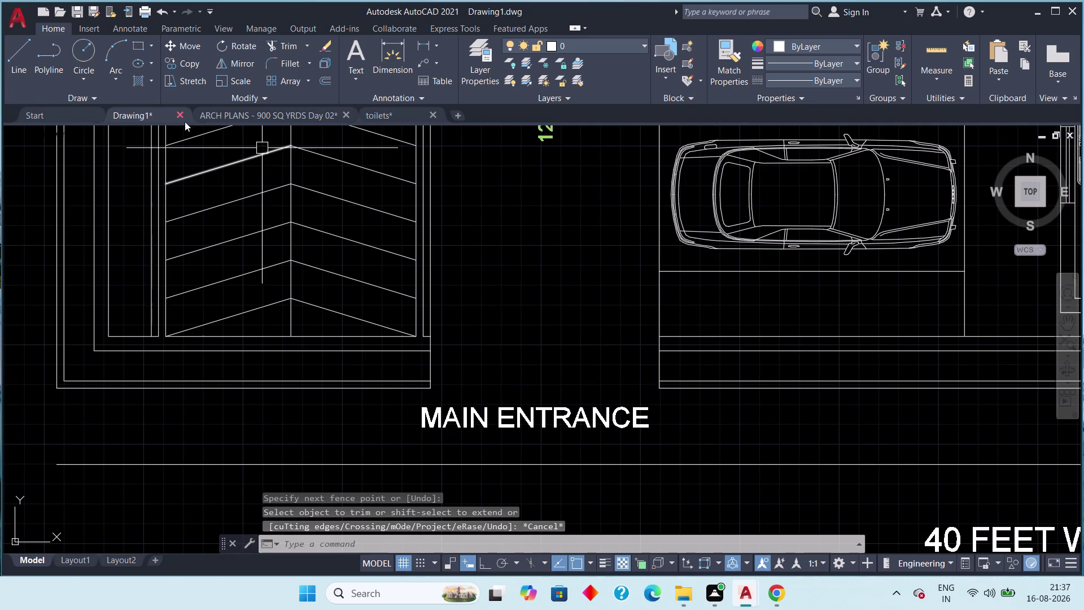
Copy the red entrance triangle from the ARCH PLANS drawing.
click(273, 117)
scroll(up, 3)
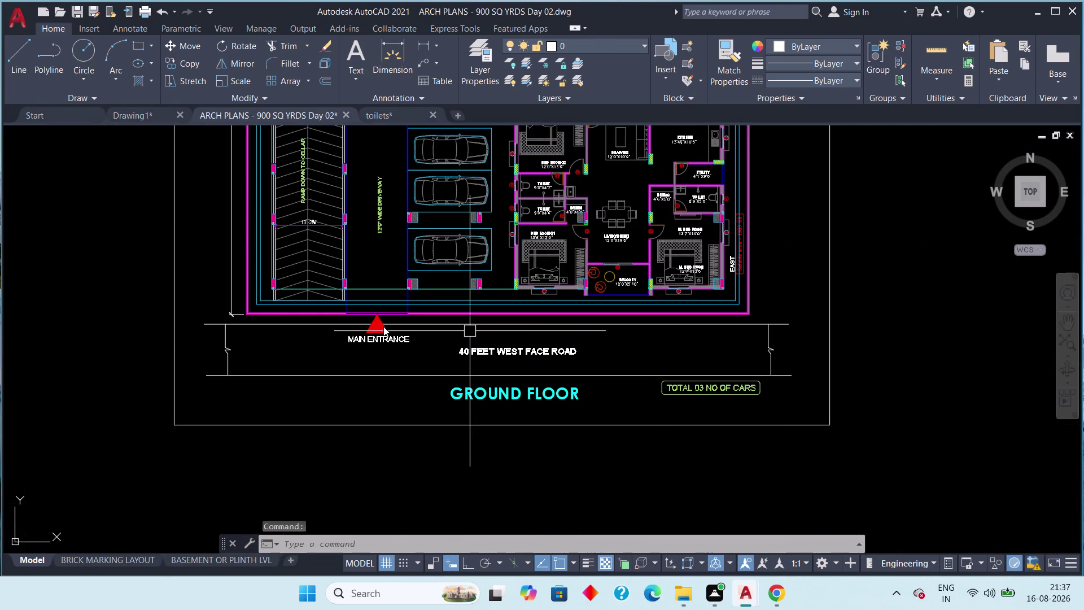
scroll(up, 3)
click(393, 334)
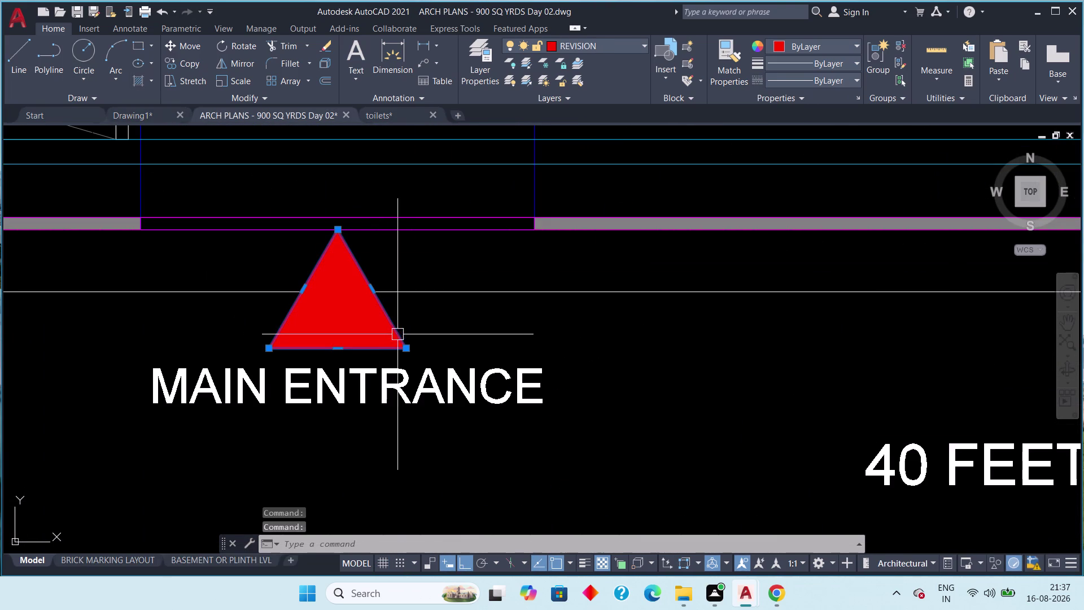
key(ctrl+c)
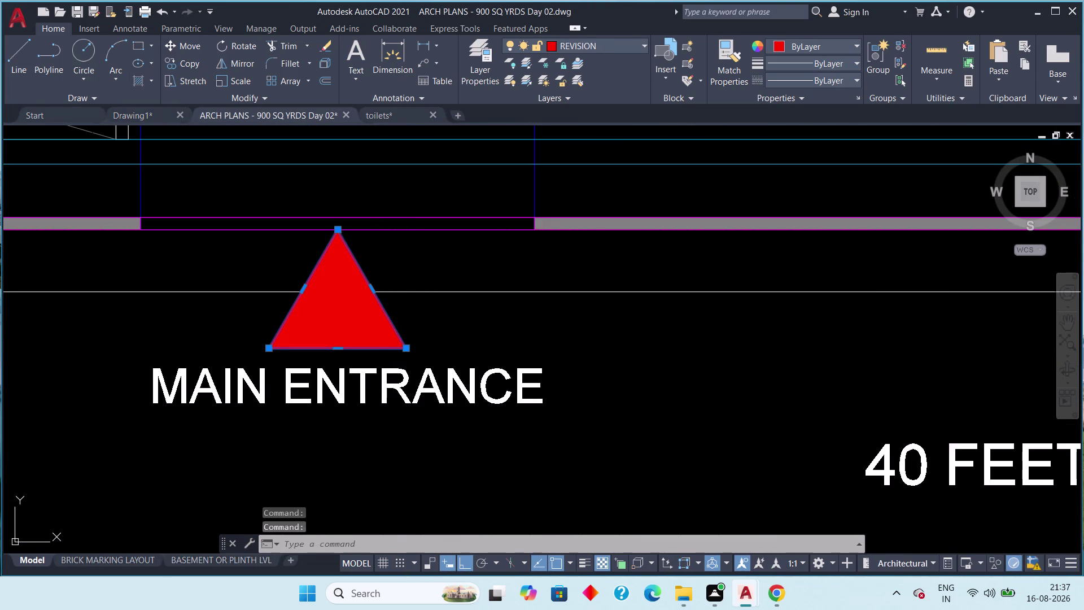
Paste the triangle into Drawing1 above the MAIN ENTRANCE label.
click(137, 116)
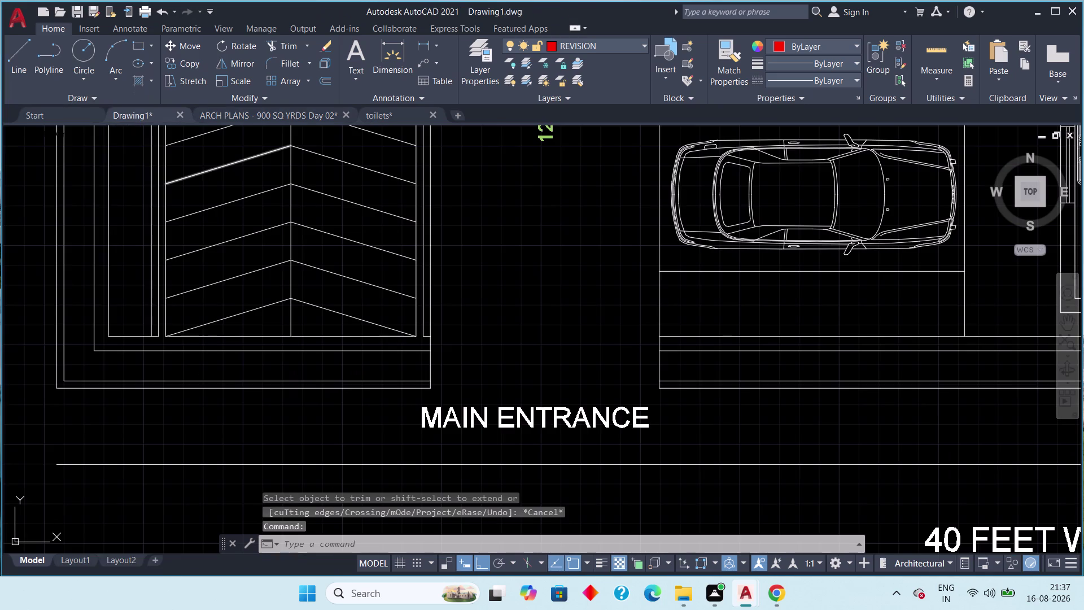
key(ctrl+v)
click(494, 372)
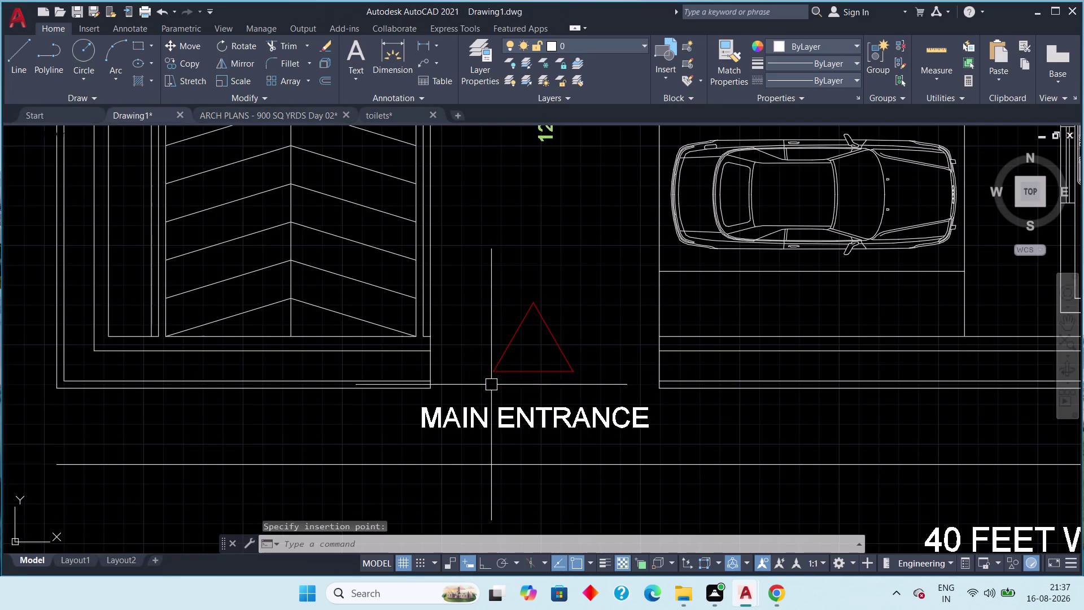
scroll(down, 3)
key(Escape)
scroll(up, 3)
scroll(down, 3)
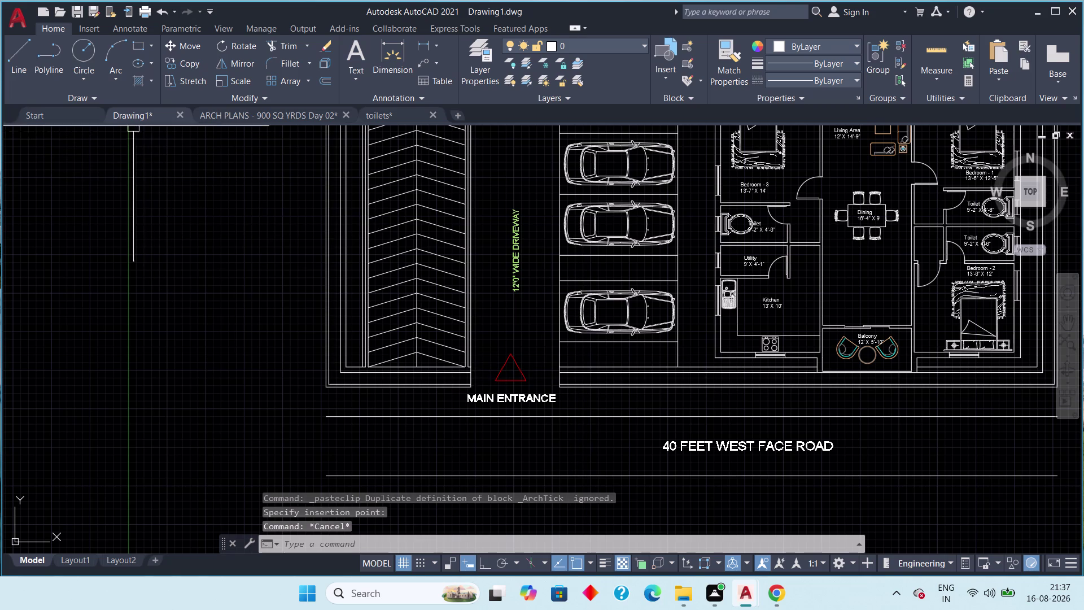
click(280, 115)
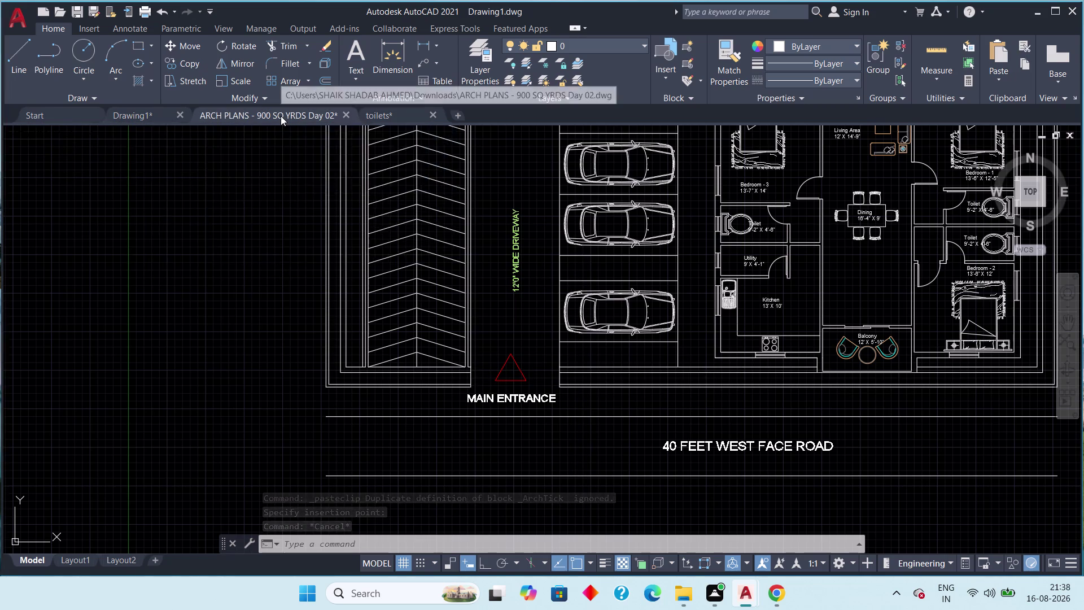
Select the GROUND FLOOR title in ARCH PLANS and copy it to the clipboard.
scroll(down, 3)
scroll(down, 3)
middle_drag(577, 352, 457, 292)
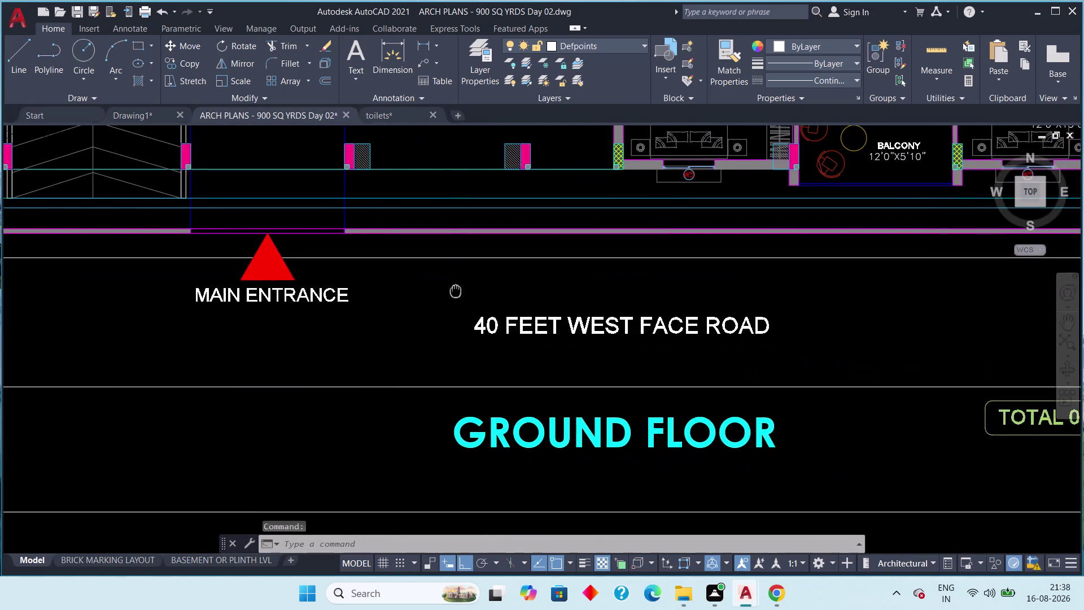
middle_drag(457, 291, 454, 290)
scroll(down, 3)
scroll(up, 3)
scroll(down, 3)
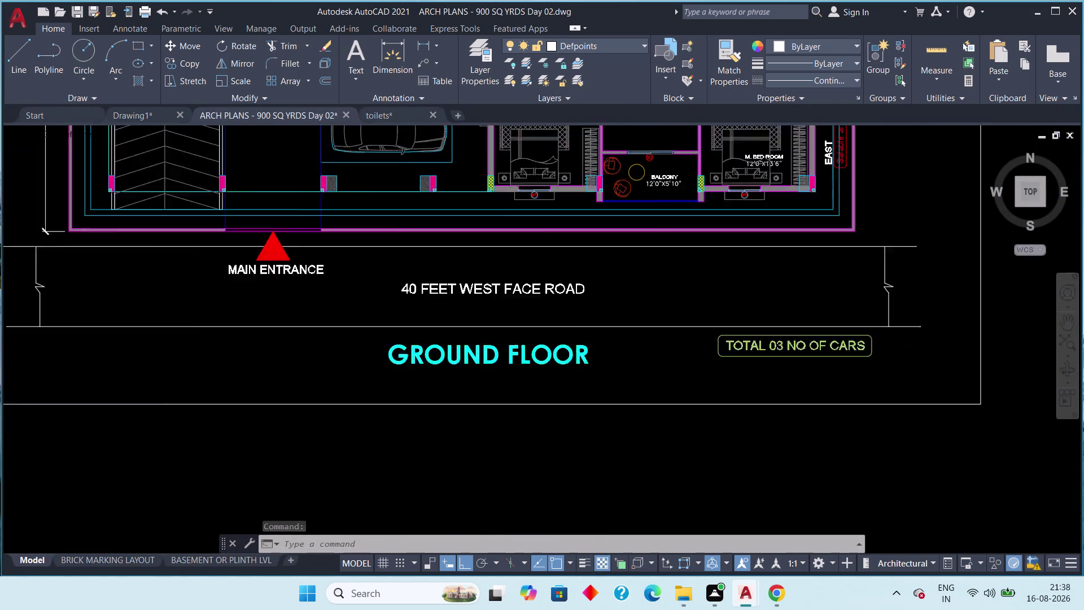
click(508, 358)
scroll(up, 3)
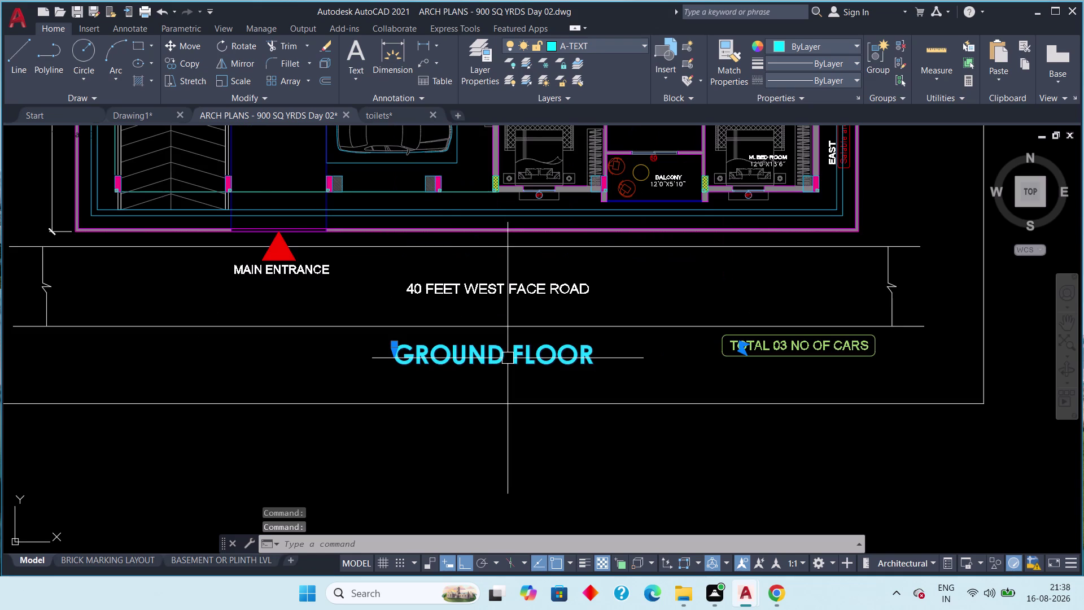
key(ctrl+c)
Paste the GROUND FLOOR title above the floor plan in Drawing1.
scroll(down, 3)
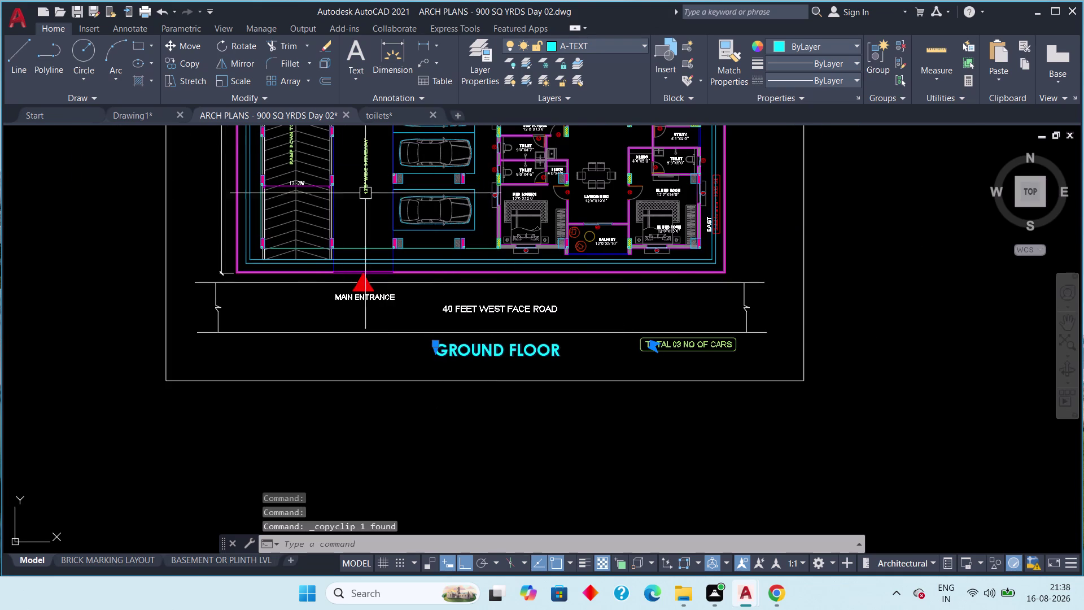
click(130, 110)
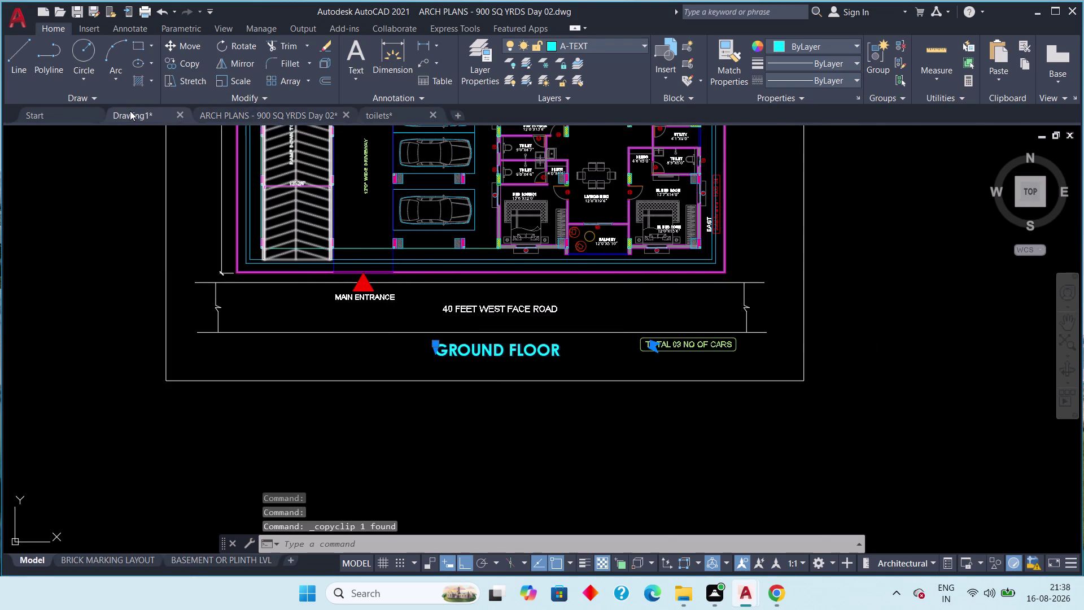
scroll(down, 3)
middle_drag(353, 236, 312, 350)
scroll(down, 3)
middle_drag(484, 289, 417, 397)
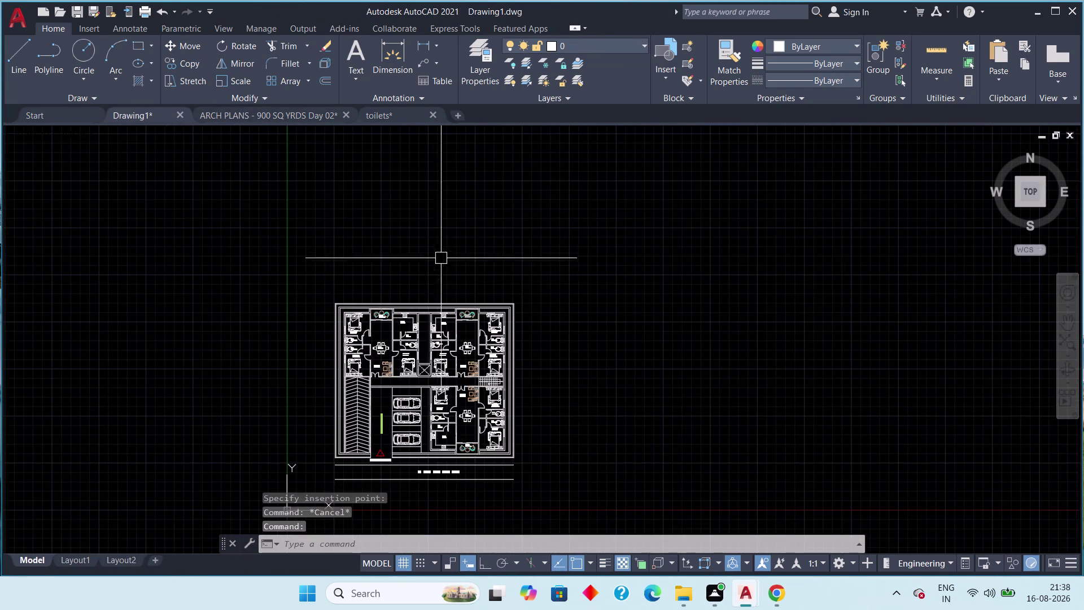
scroll(up, 3)
middle_drag(425, 286, 502, 84)
middle_drag(377, 304, 444, 256)
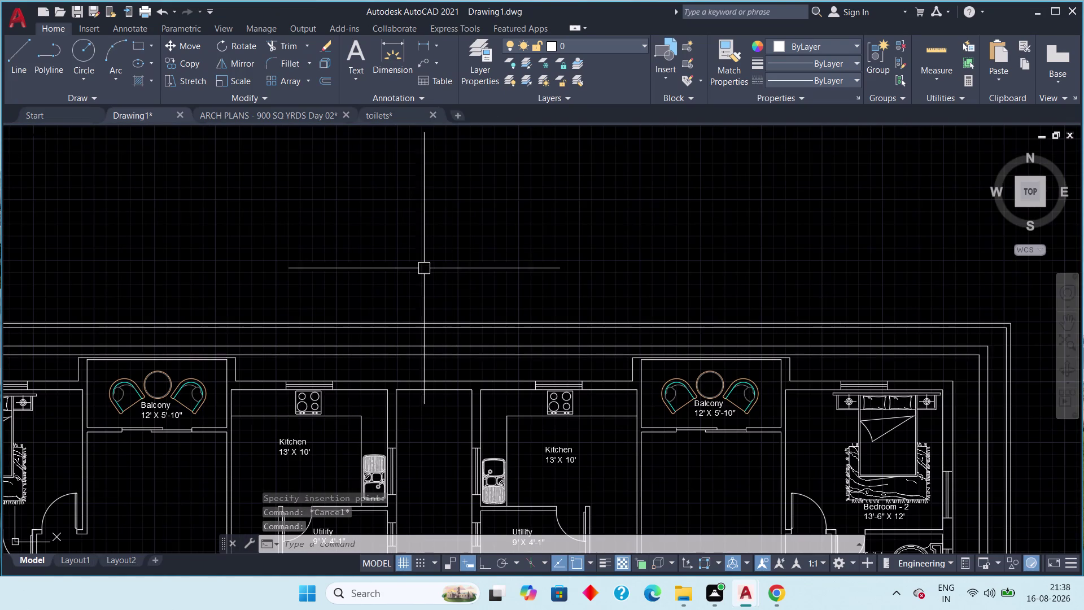
key(ctrl+v)
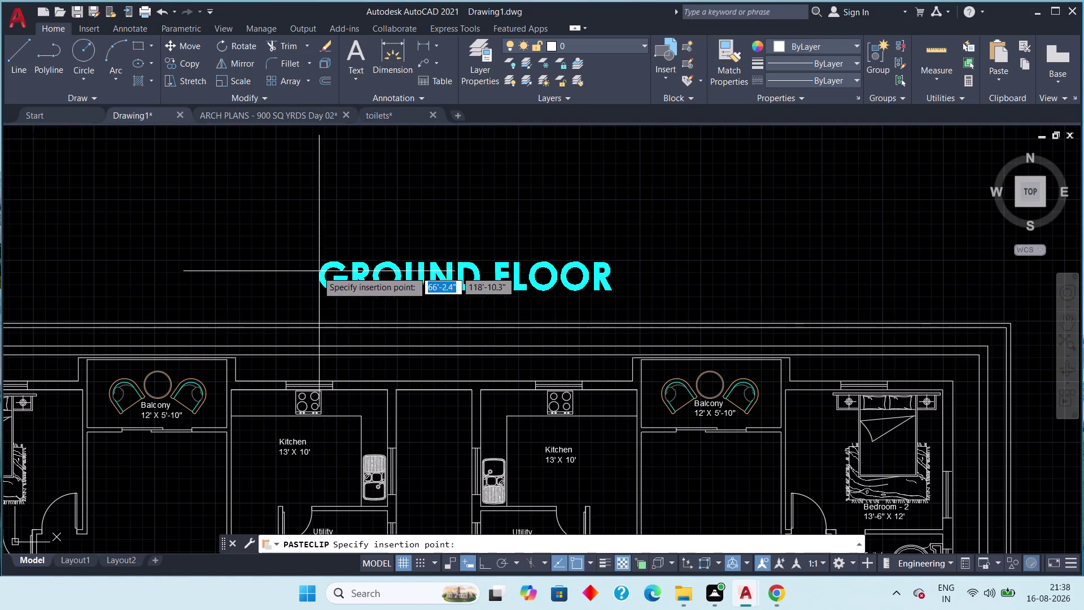
click(306, 269)
scroll(down, 3)
middle_drag(349, 311, 377, 228)
scroll(down, 3)
middle_drag(374, 297, 389, 279)
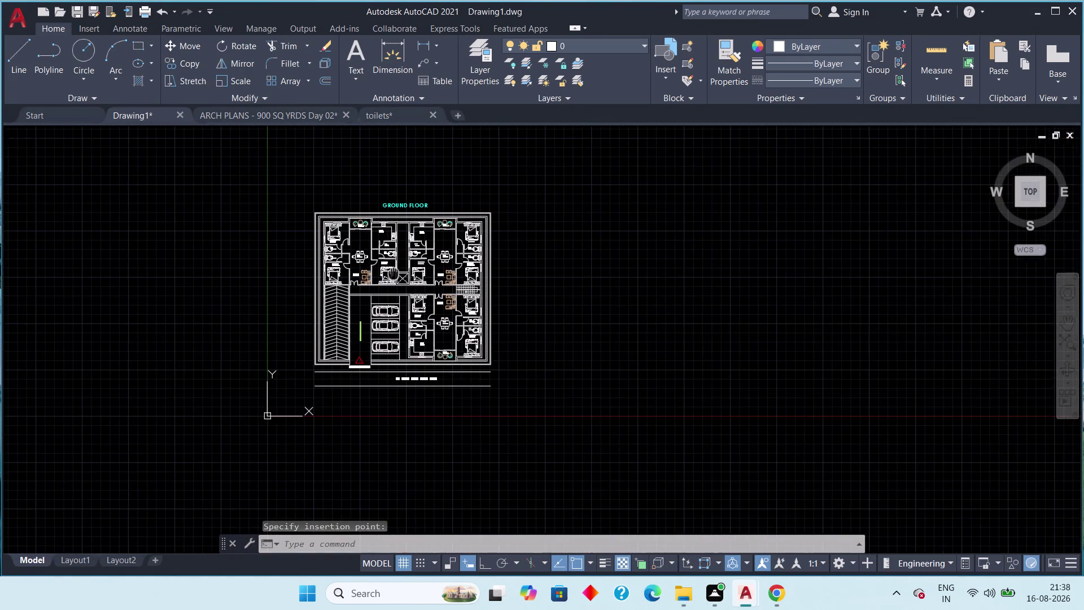
middle_drag(389, 279, 398, 268)
click(240, 119)
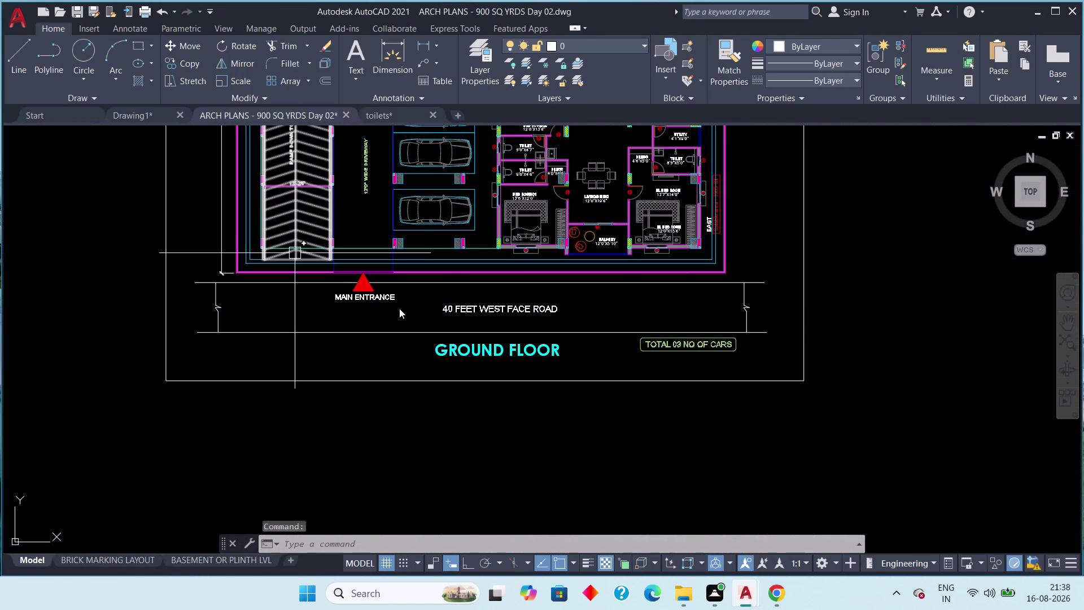
scroll(down, 3)
middle_drag(565, 277, 508, 354)
middle_drag(472, 279, 446, 363)
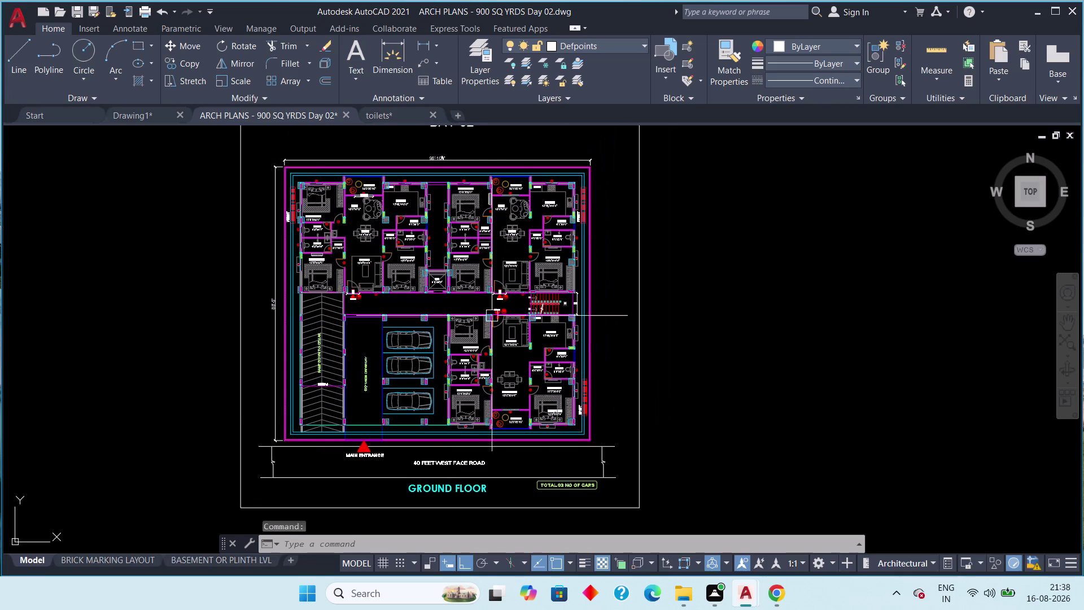
scroll(up, 3)
middle_drag(313, 224, 316, 304)
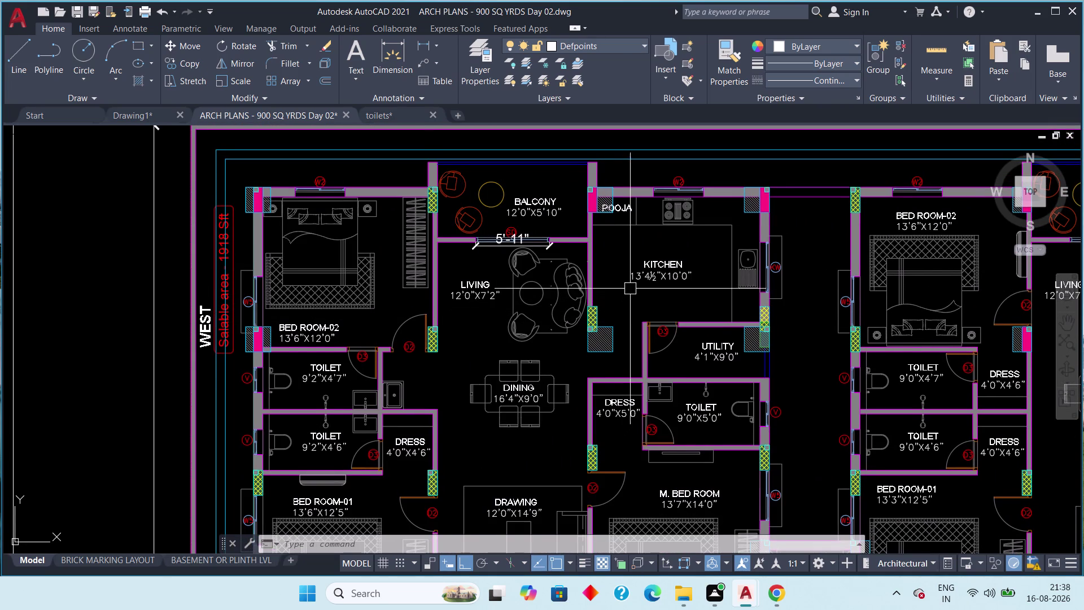
middle_drag(631, 288, 609, 322)
middle_drag(586, 298, 576, 339)
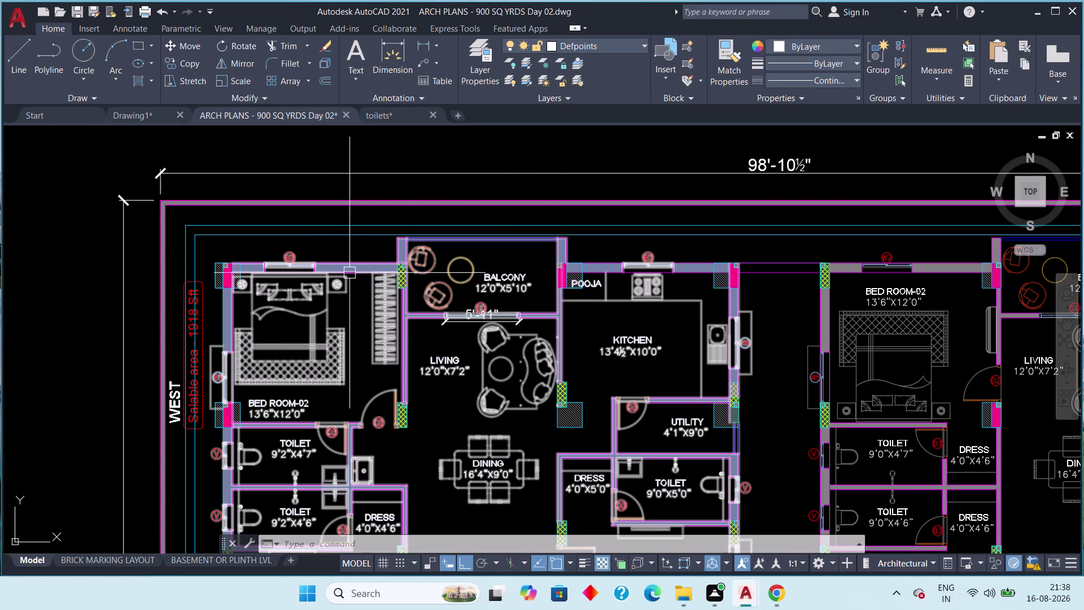
scroll(down, 3)
middle_drag(412, 285, 405, 316)
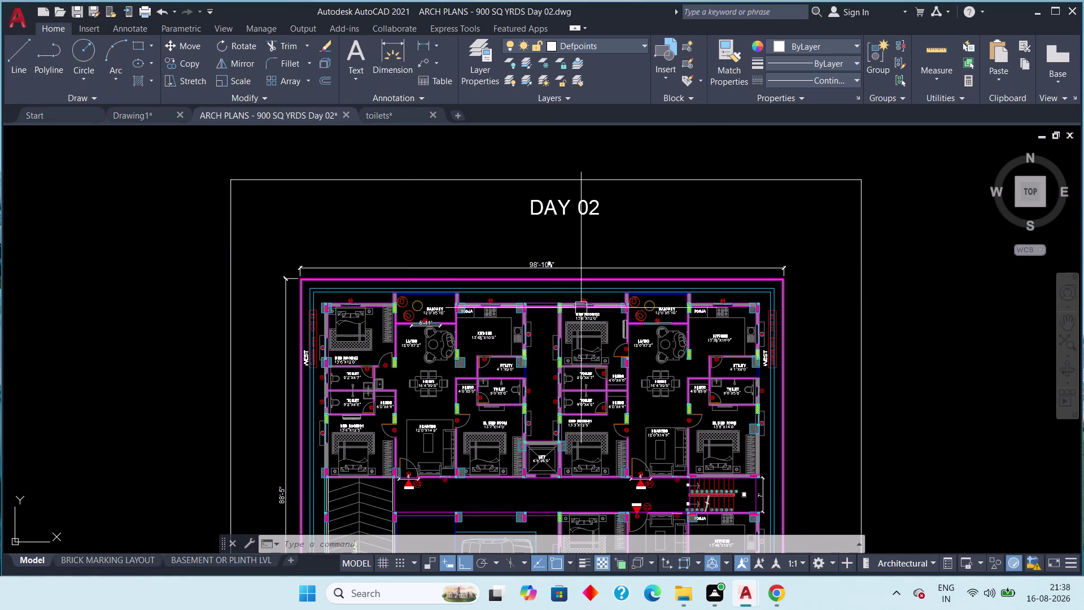
scroll(up, 3)
scroll(down, 3)
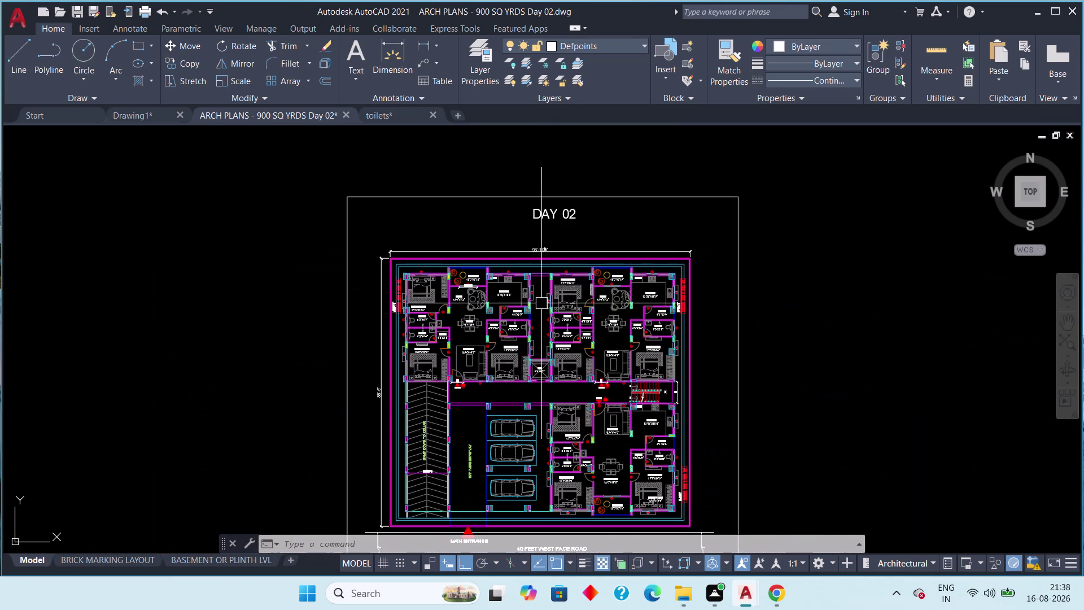
middle_drag(545, 303, 561, 224)
scroll(up, 3)
middle_drag(403, 330, 462, 324)
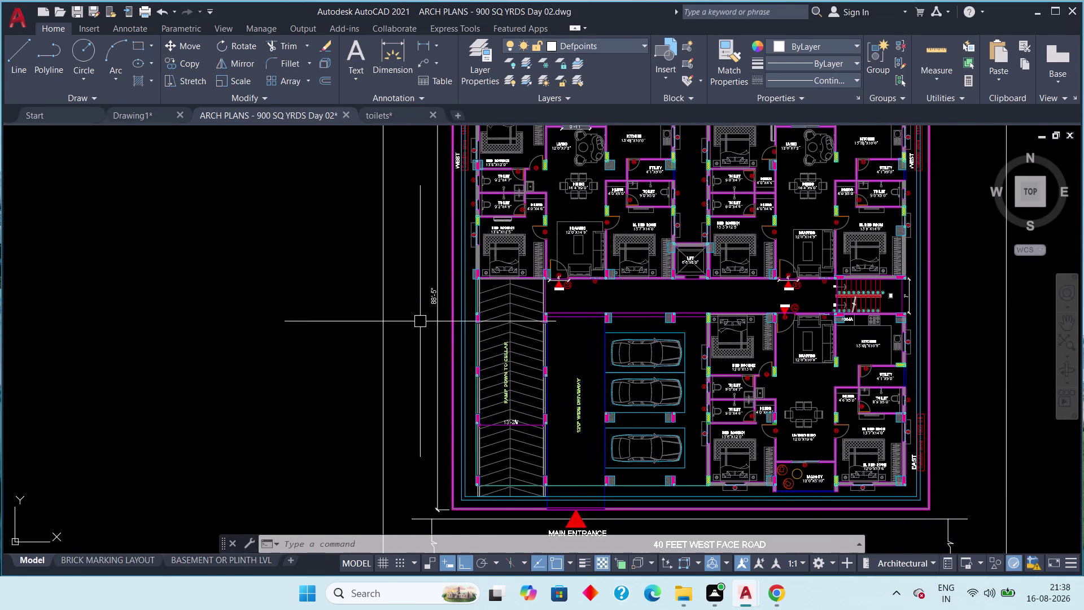
scroll(up, 3)
scroll(down, 3)
scroll(up, 3)
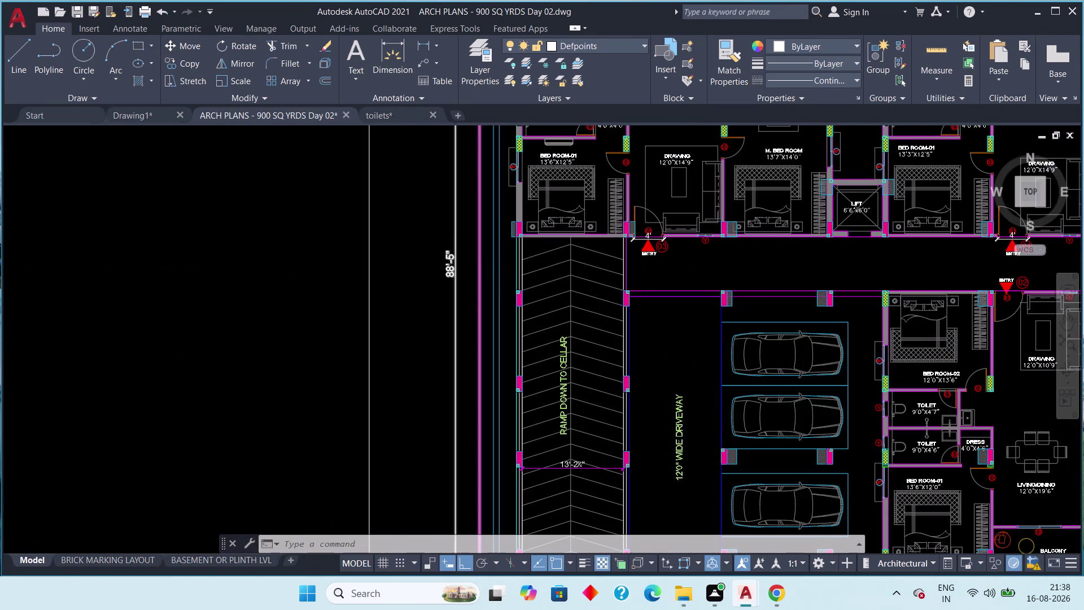
scroll(down, 3)
middle_drag(437, 311, 452, 269)
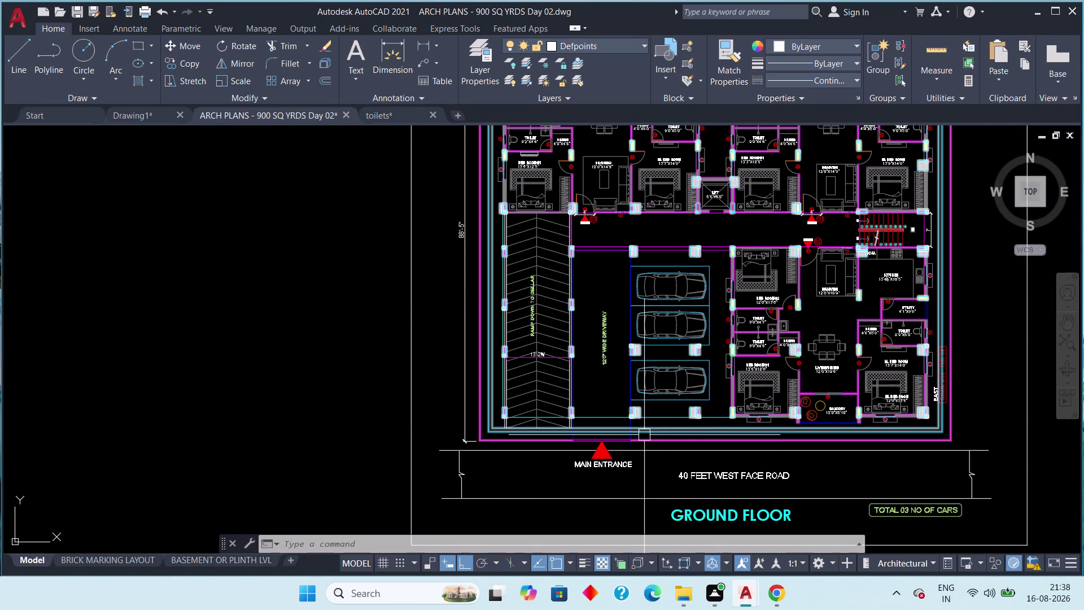
middle_drag(797, 423, 621, 317)
scroll(up, 3)
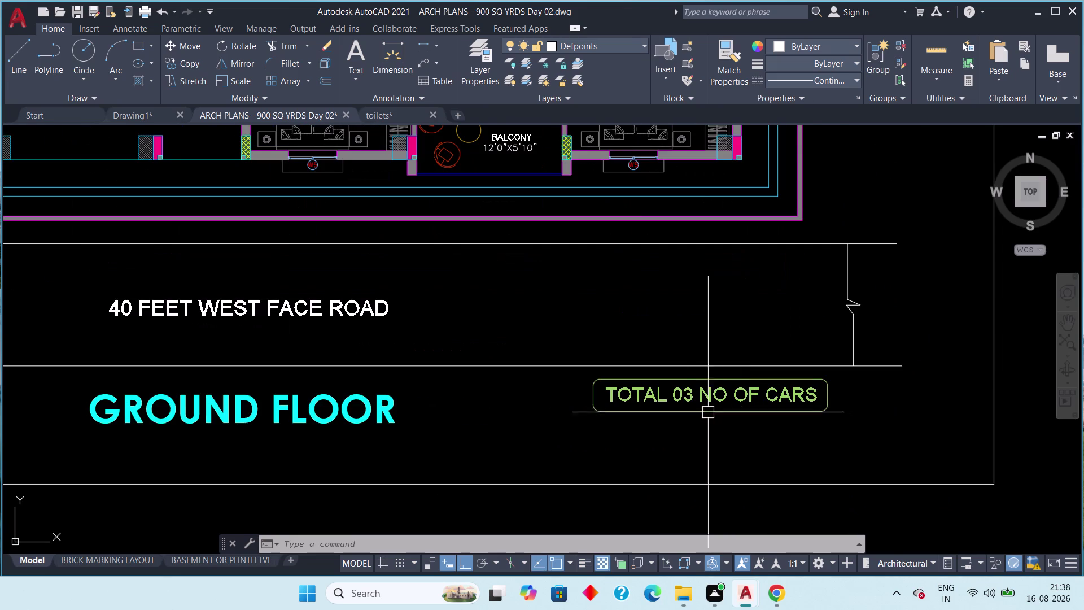
click(694, 399)
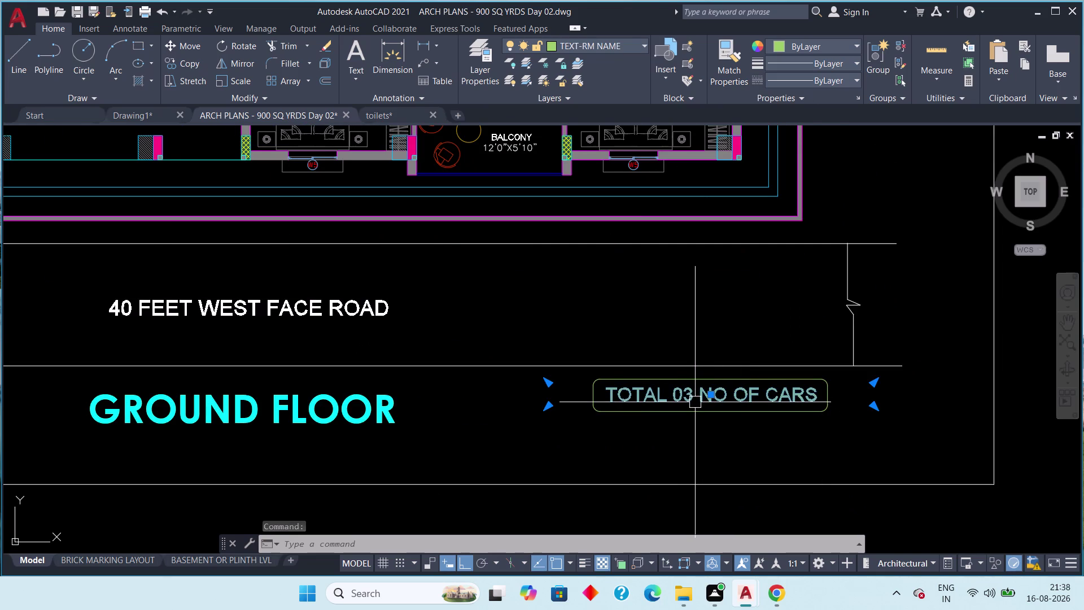
Copy the TOTAL 03 NO OF CARS label and bring Drawing1's road area into view.
key(ctrl+c)
scroll(down, 3)
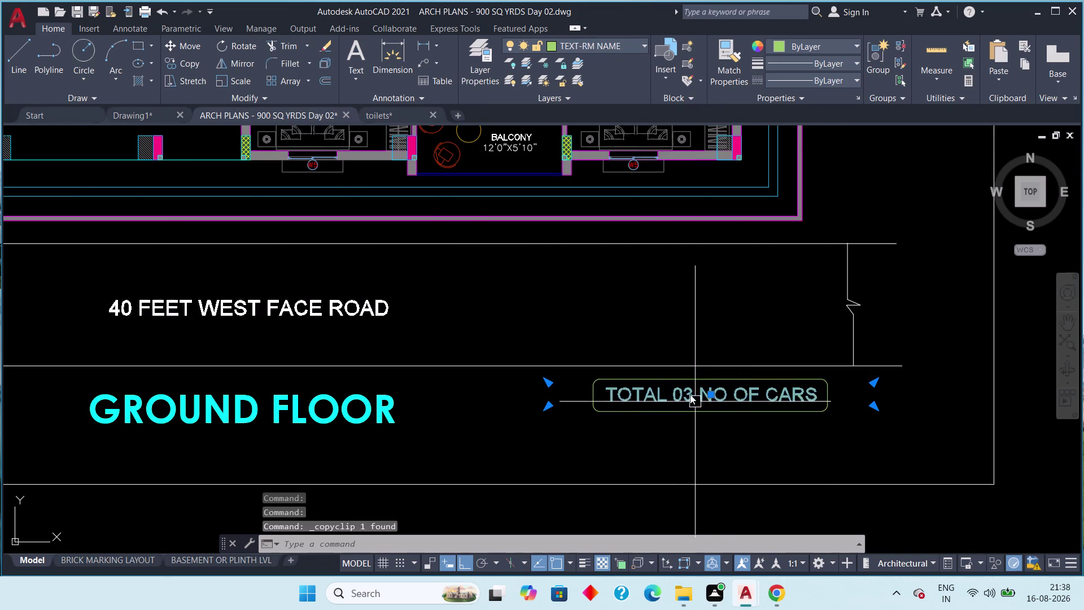
scroll(down, 3)
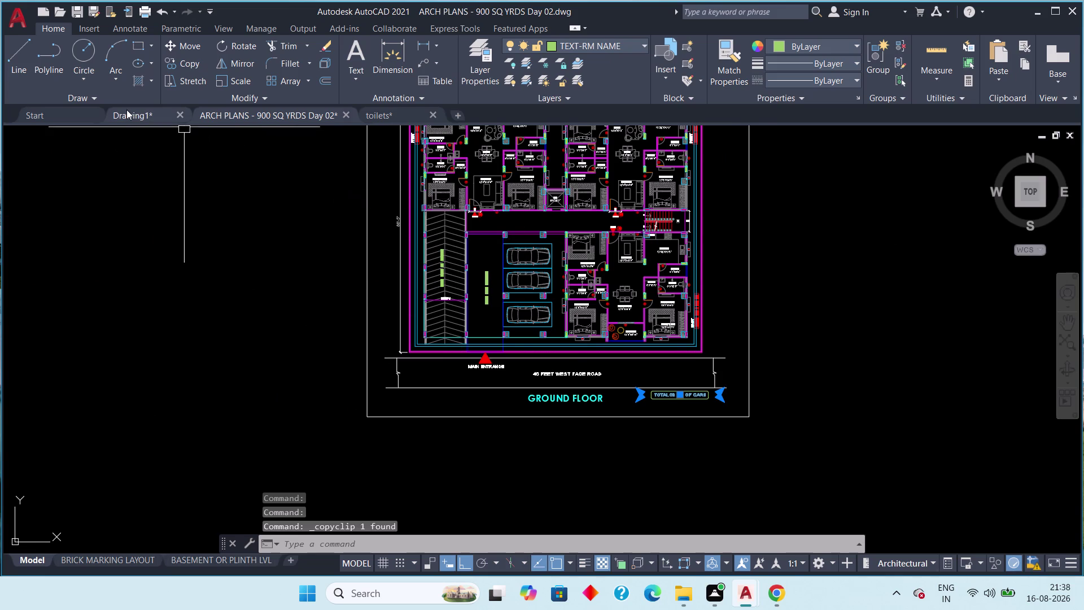
click(127, 110)
scroll(up, 3)
scroll(up, 3)
middle_drag(493, 337, 547, 440)
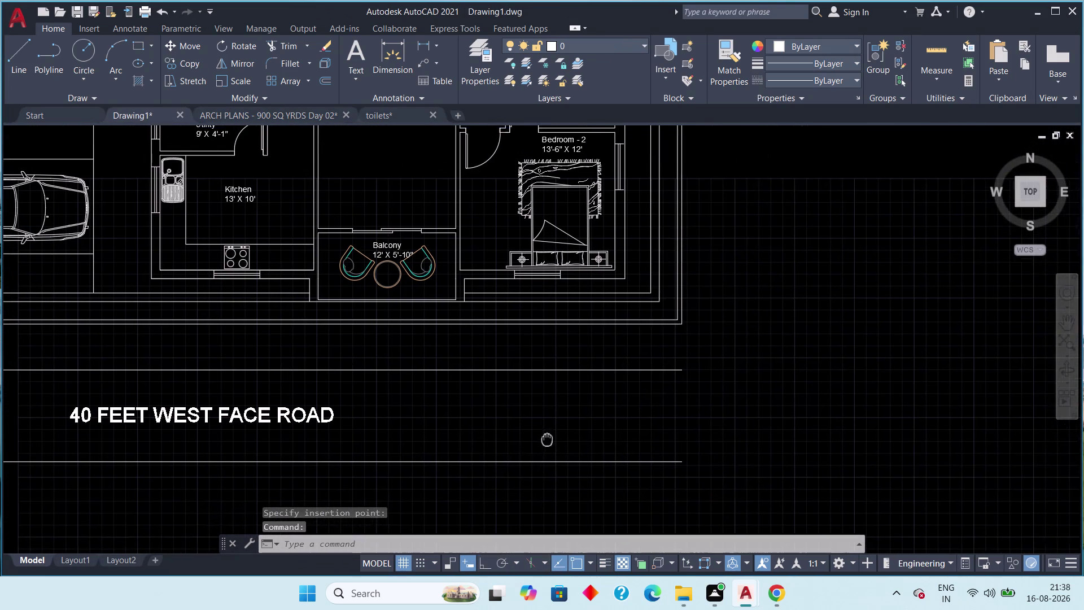
middle_drag(547, 440, 554, 449)
Paste the TOTAL 03 NO OF CARS label just above Drawing1's road label.
key(ctrl+v)
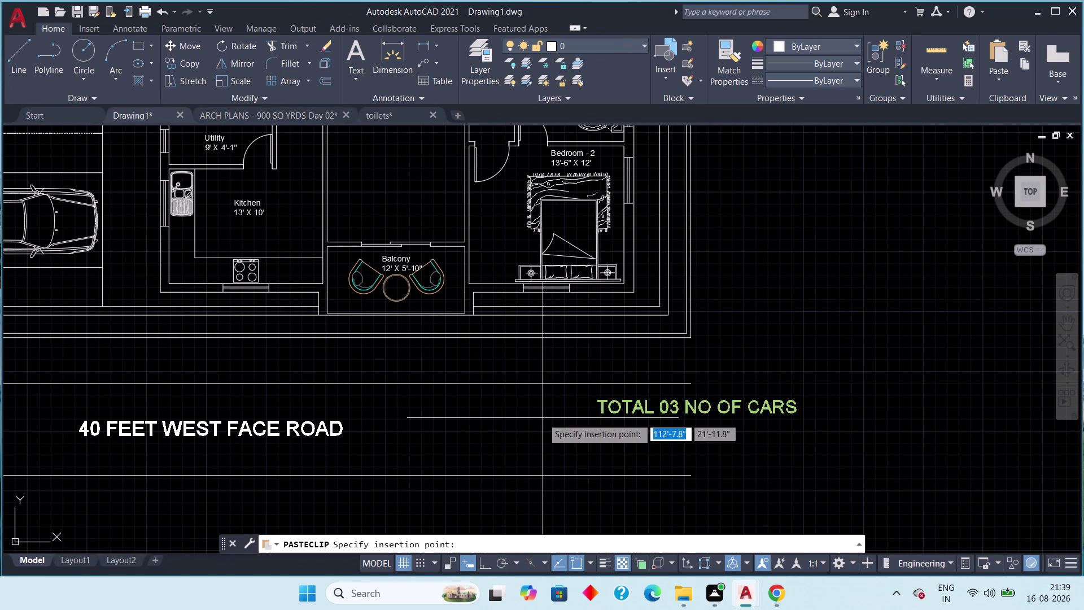
scroll(up, 3)
middle_drag(493, 358, 542, 379)
scroll(down, 3)
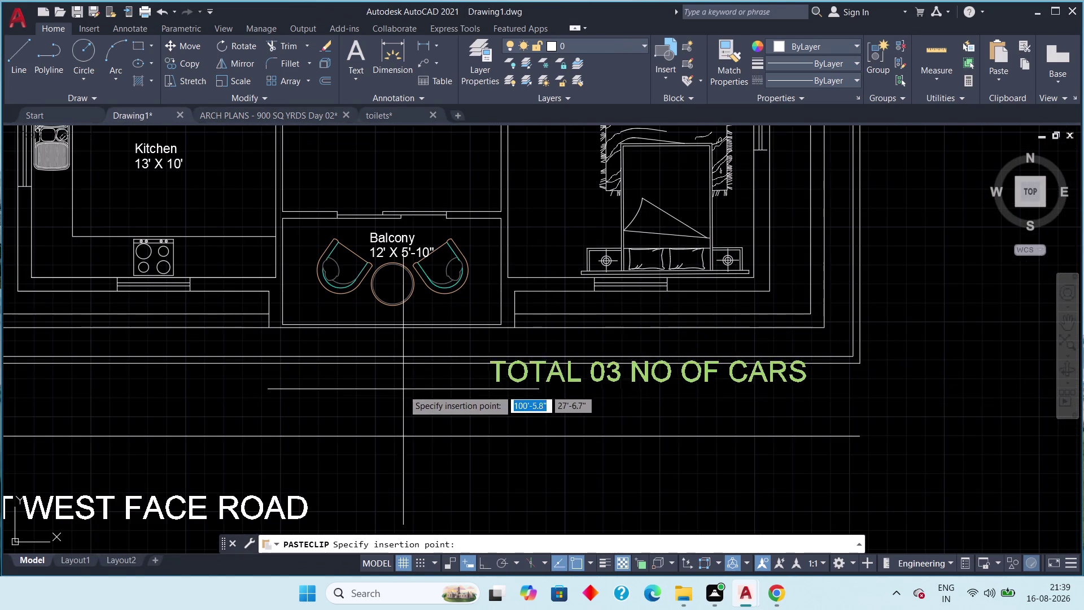
click(422, 402)
scroll(down, 3)
key(Escape)
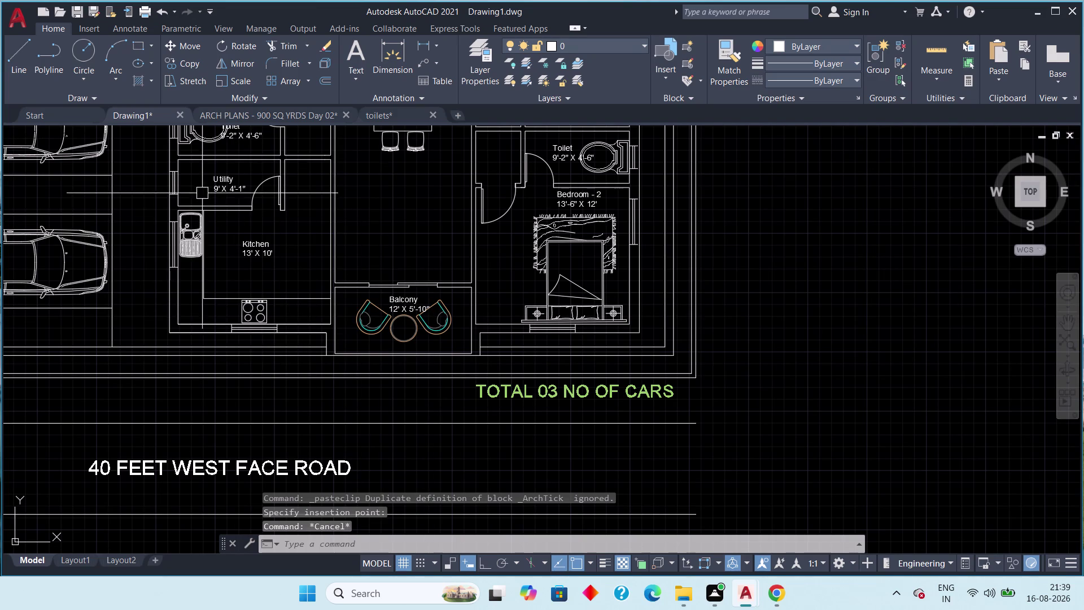
click(250, 113)
scroll(down, 3)
scroll(up, 3)
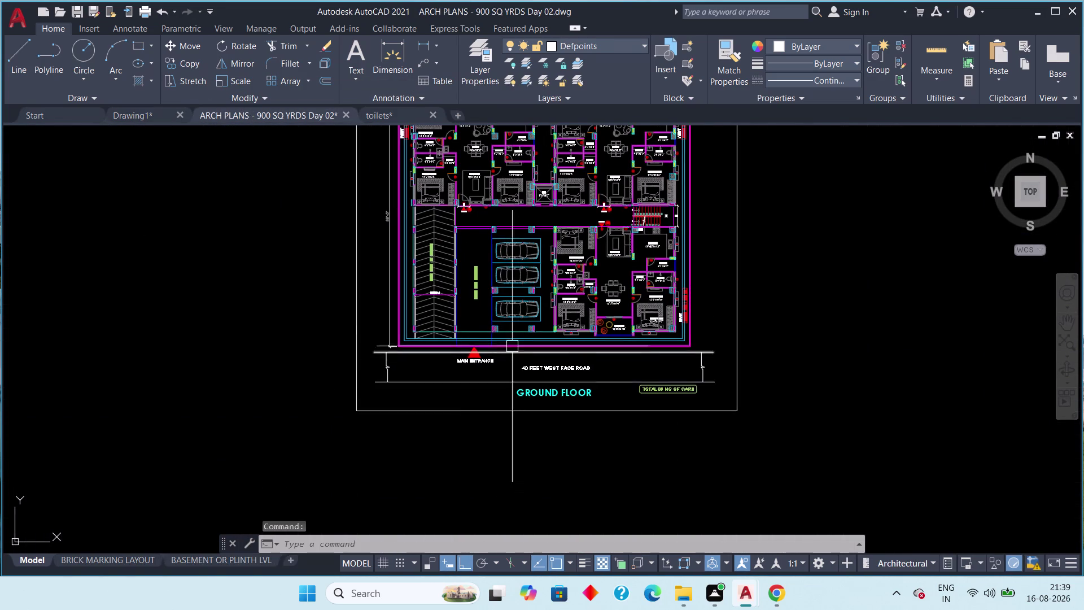
scroll(up, 3)
middle_drag(508, 364, 546, 472)
scroll(down, 3)
middle_drag(505, 378, 510, 474)
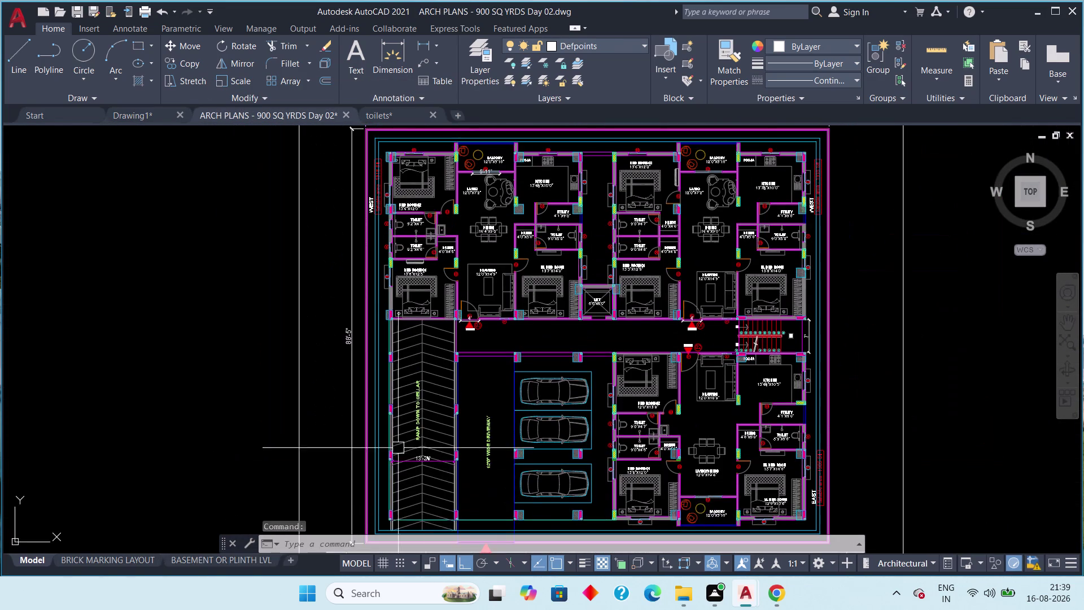
scroll(up, 3)
scroll(down, 3)
middle_drag(502, 356, 501, 442)
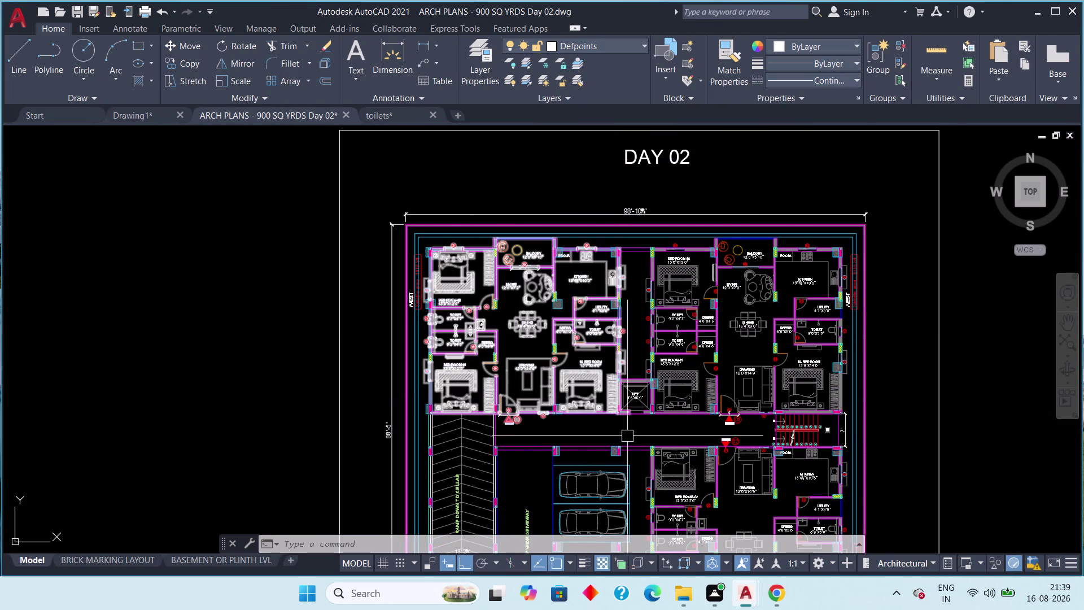
scroll(up, 3)
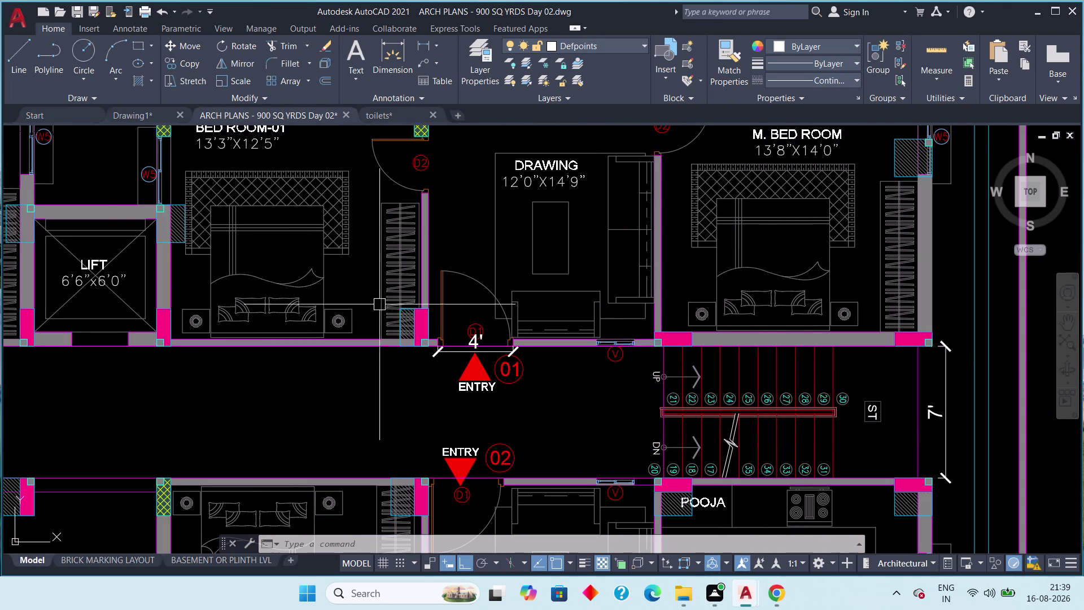
click(133, 111)
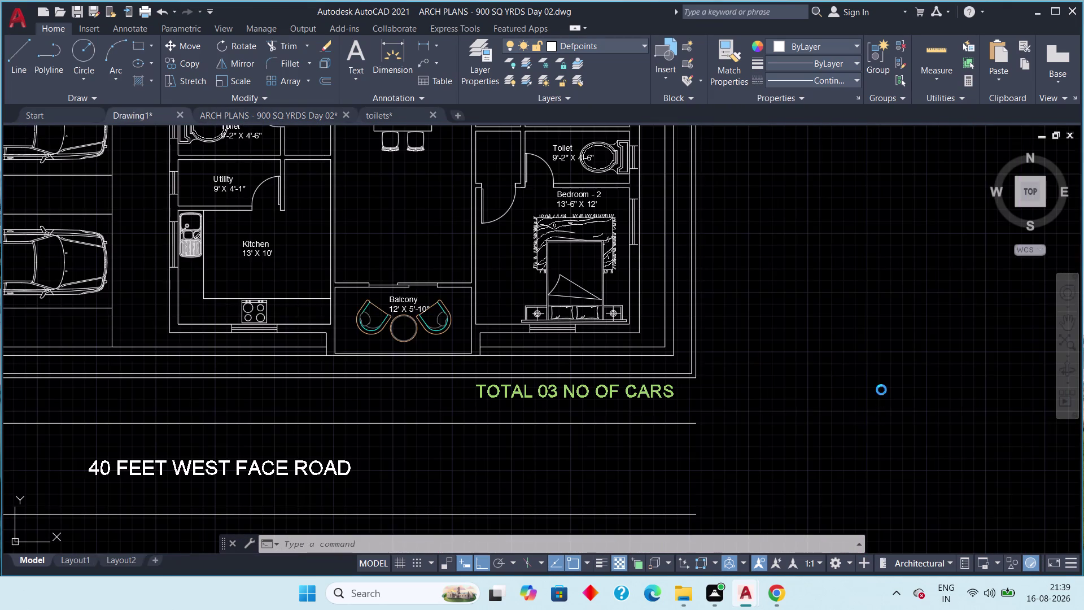
middle_drag(825, 392, 787, 482)
middle_drag(684, 385, 685, 480)
middle_drag(591, 329, 590, 477)
middle_drag(544, 313, 539, 419)
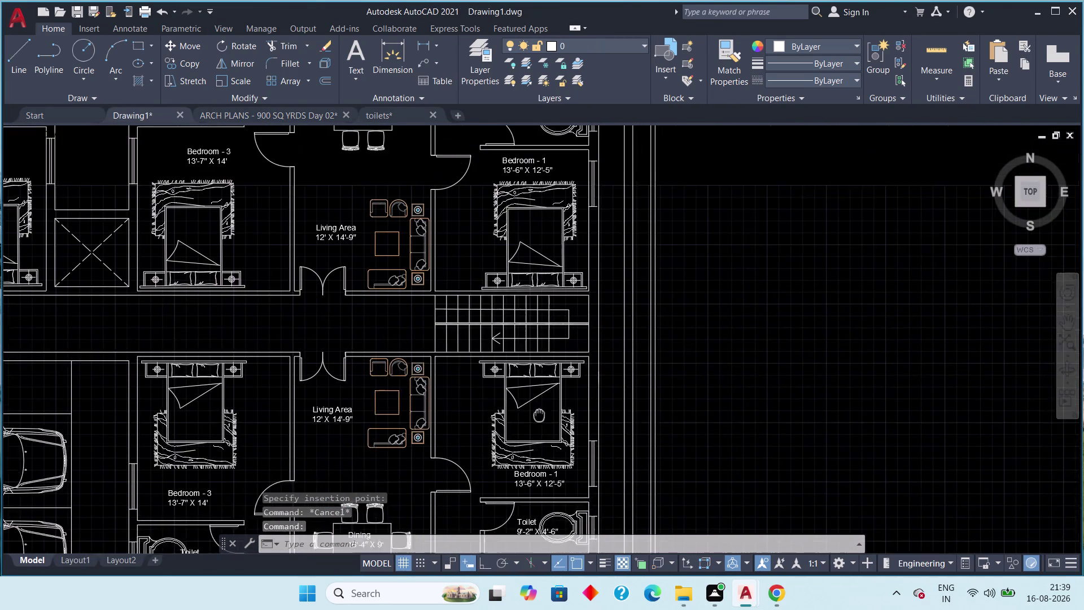
middle_drag(539, 419, 539, 425)
scroll(up, 3)
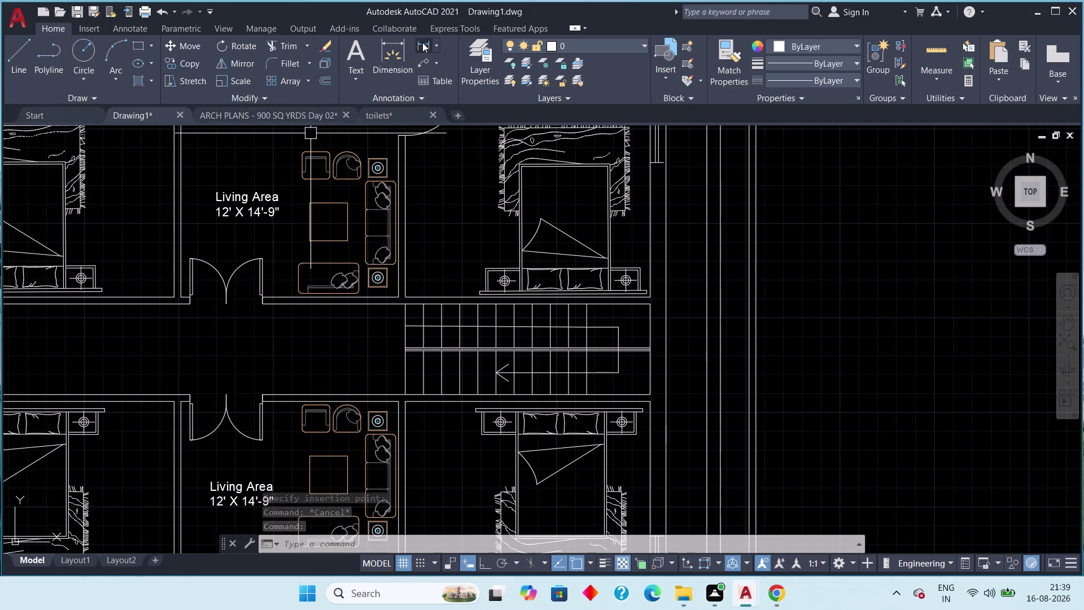
Dimension one stair tread edge to edge (1'), then pan out over the whole floor.
click(423, 42)
scroll(up, 3)
scroll(up, 3)
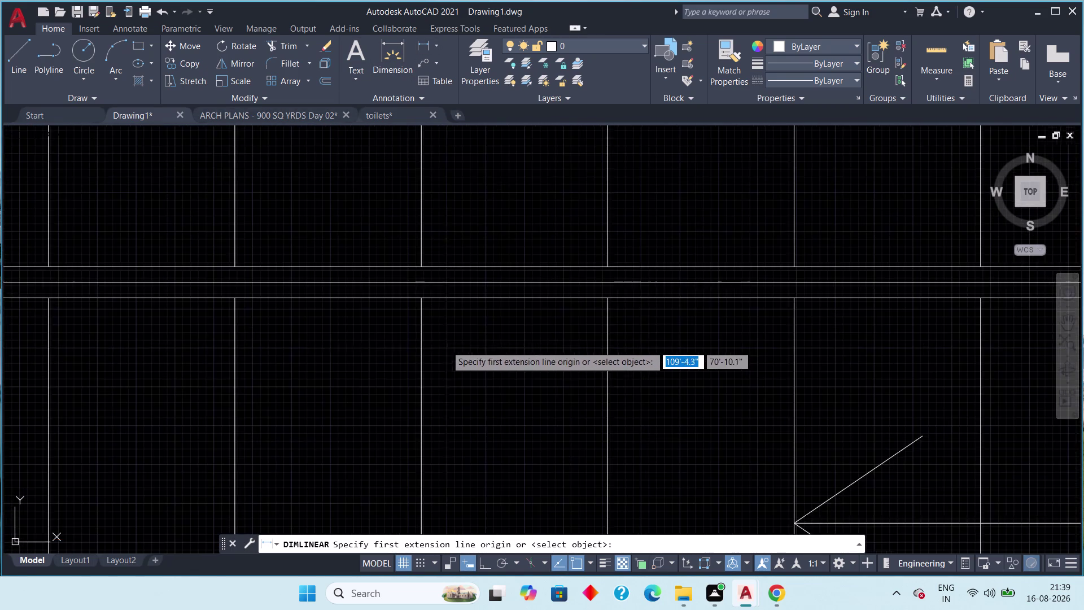
middle_drag(448, 346, 444, 412)
click(415, 365)
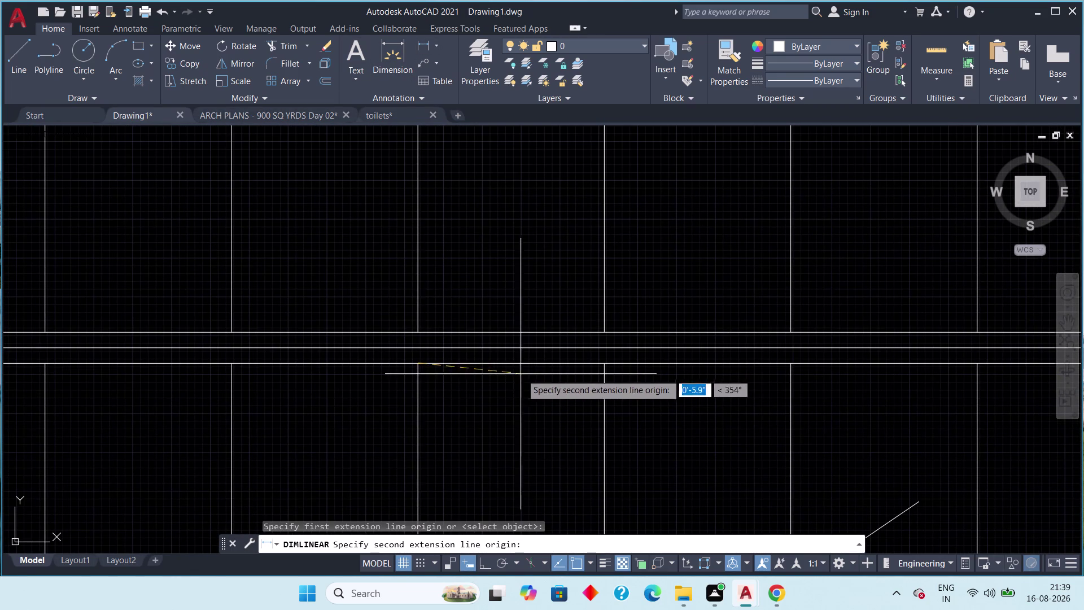
drag(609, 366, 609, 378)
middle_drag(599, 448, 611, 314)
scroll(down, 3)
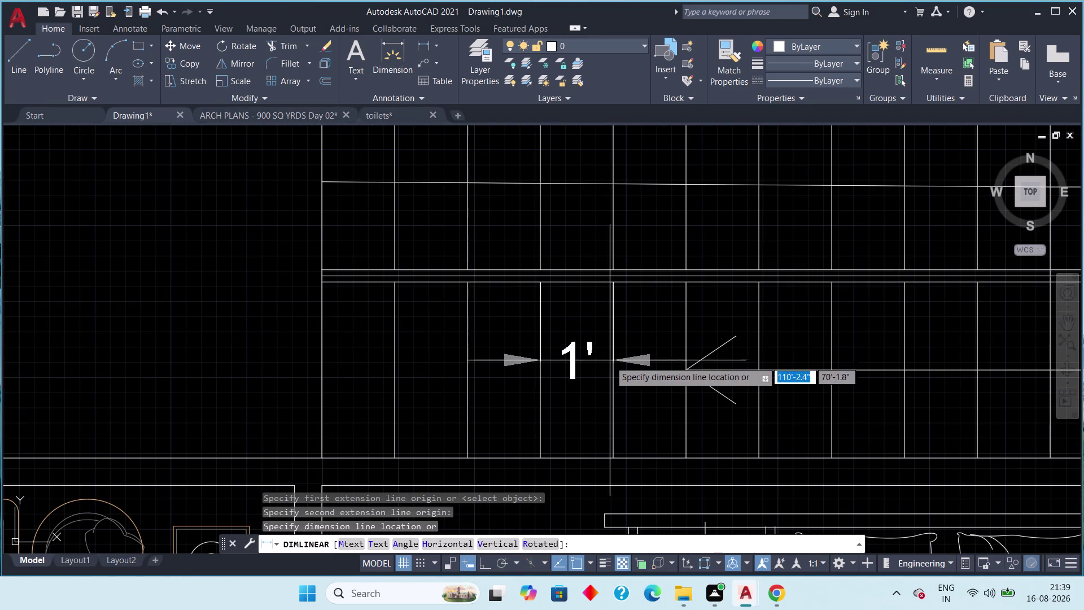
click(611, 367)
scroll(down, 3)
scroll(down, 3)
middle_drag(575, 371, 610, 409)
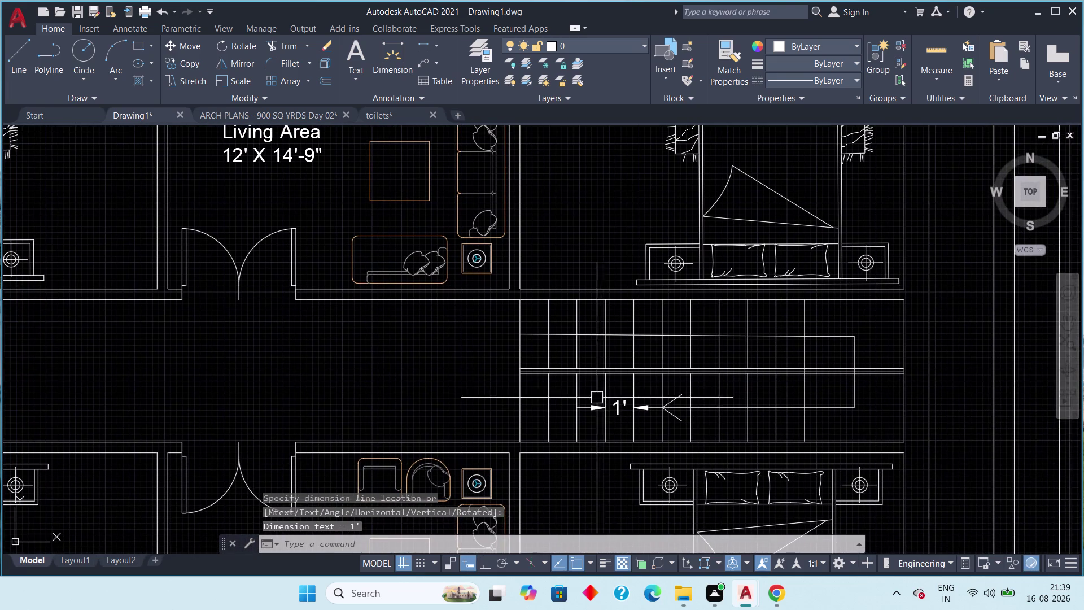
middle_drag(447, 410, 493, 424)
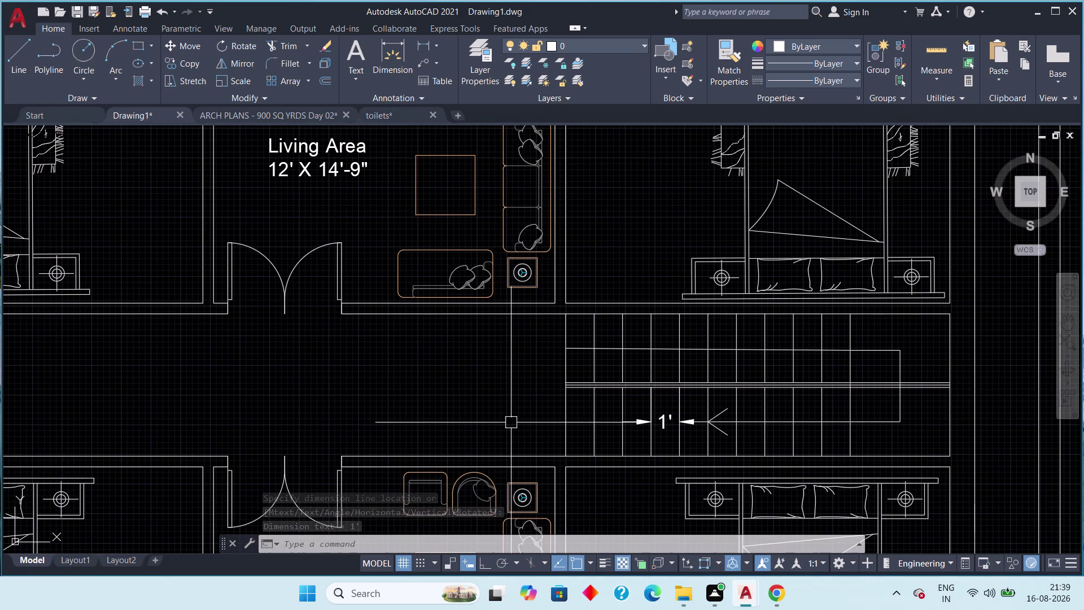
middle_drag(440, 374, 469, 406)
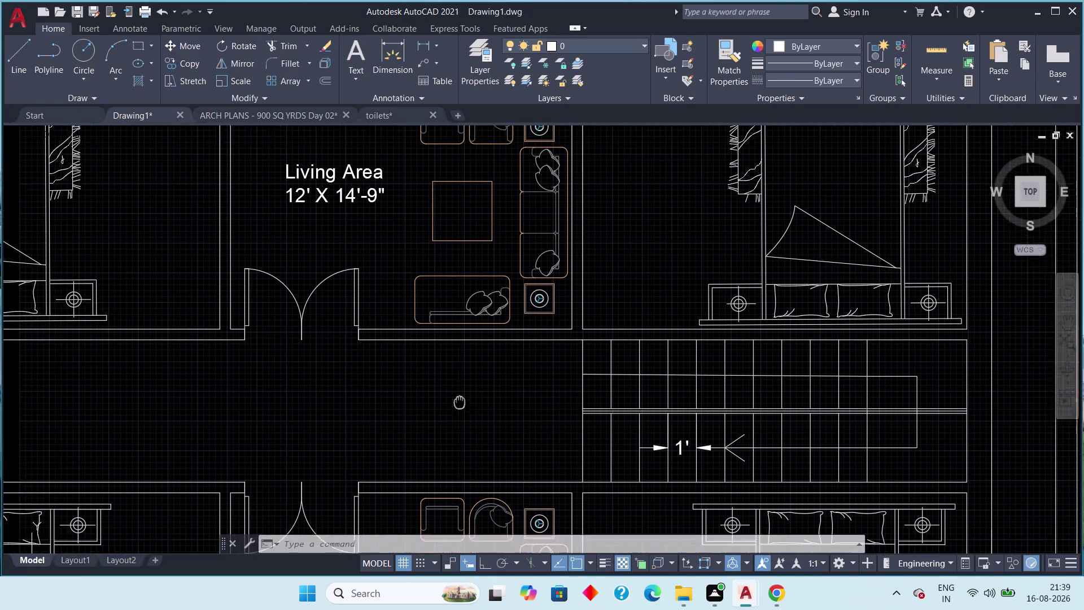
middle_drag(469, 406, 516, 413)
scroll(down, 3)
middle_drag(530, 402, 641, 386)
scroll(down, 3)
middle_drag(641, 389, 659, 389)
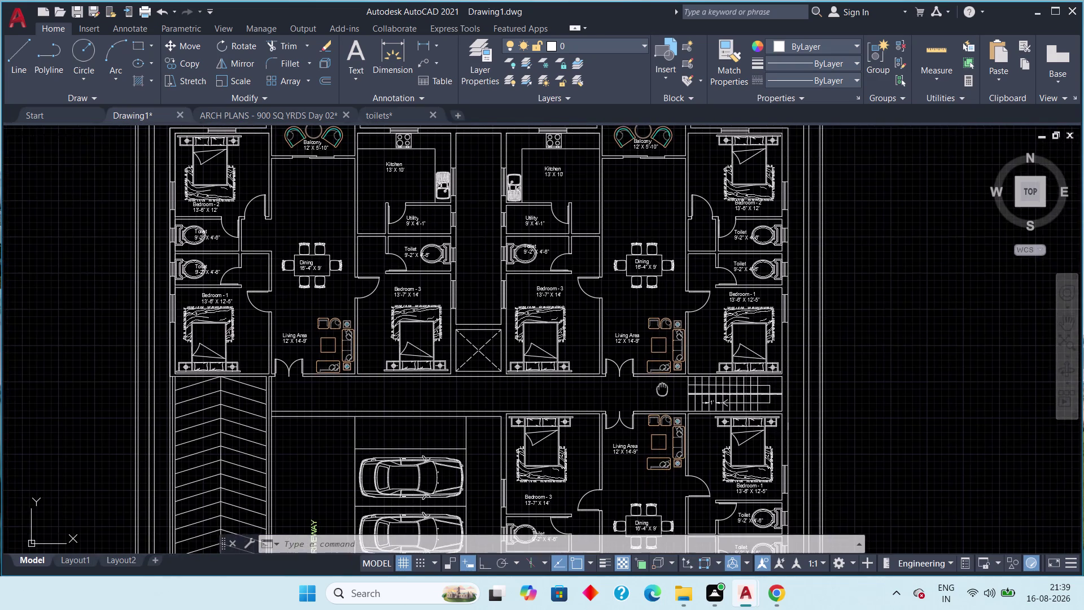
Inspect the ARCH PLANS reference plan, then return to Drawing1.
middle_drag(659, 390, 672, 387)
scroll(down, 3)
middle_drag(643, 388, 654, 360)
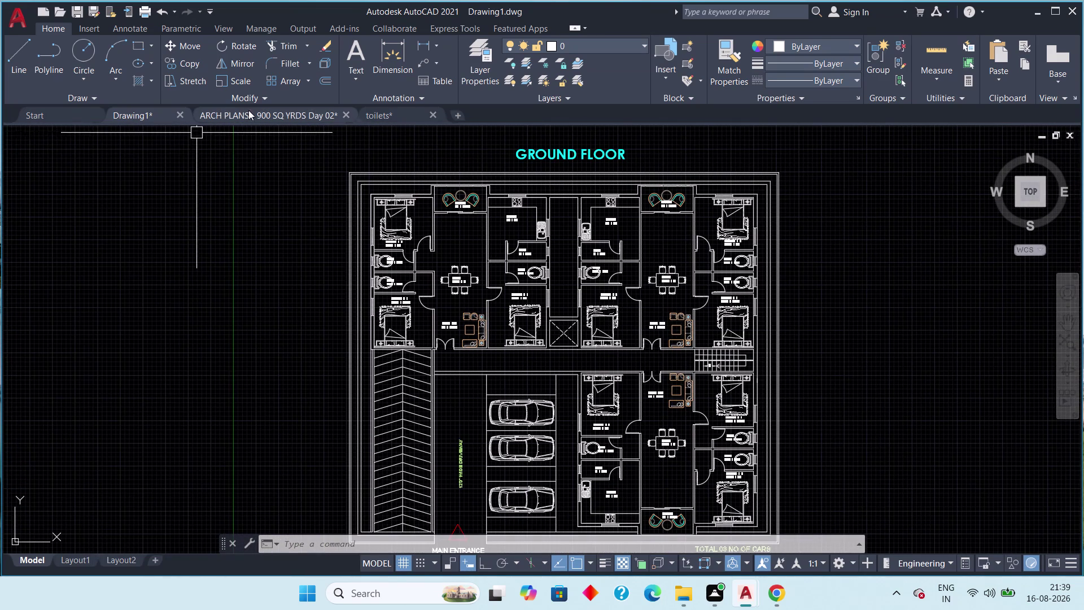
click(249, 110)
scroll(down, 3)
scroll(down, 3)
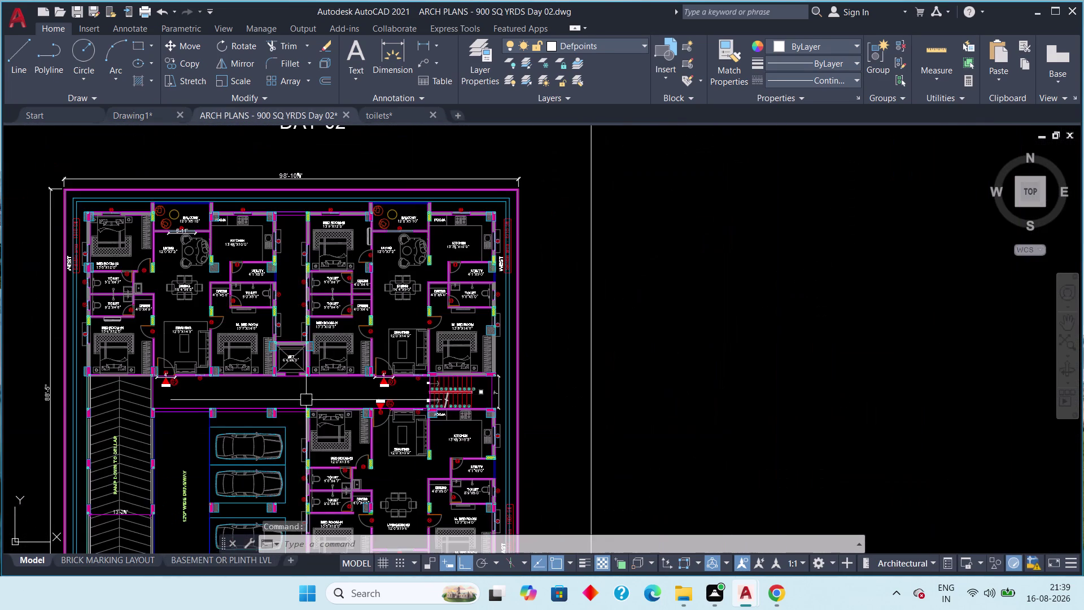
middle_drag(307, 400, 383, 376)
scroll(up, 3)
middle_drag(326, 380, 340, 380)
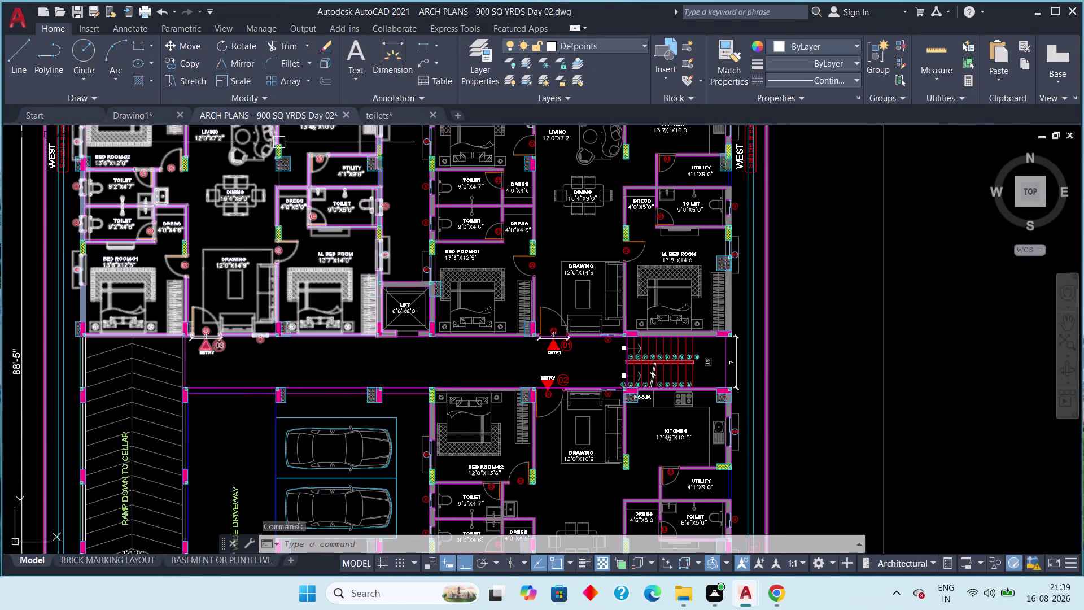
middle_drag(273, 278, 286, 326)
click(135, 116)
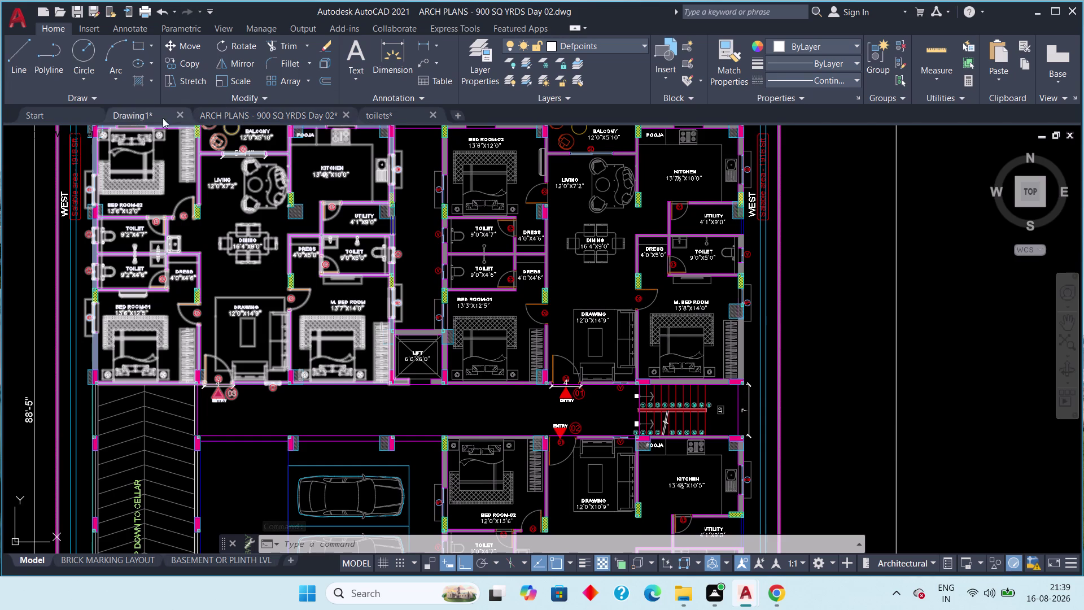
Dimension the plan's top edge, top-left to top-right corner, reading 98'-10.5".
scroll(down, 3)
middle_drag(326, 282, 280, 325)
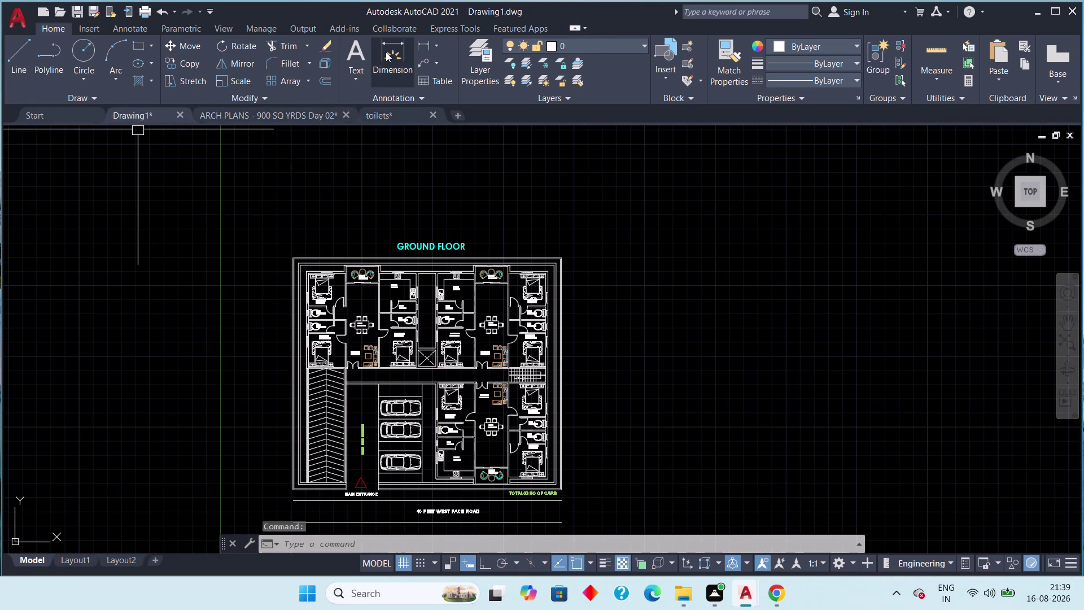
click(427, 43)
scroll(up, 3)
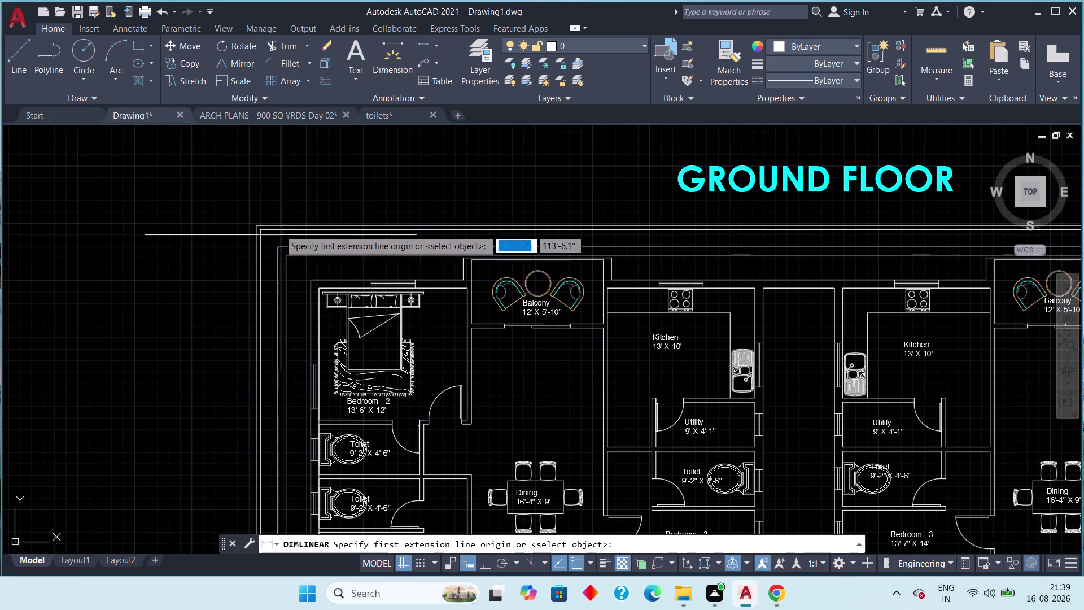
middle_drag(273, 220, 256, 271)
scroll(up, 3)
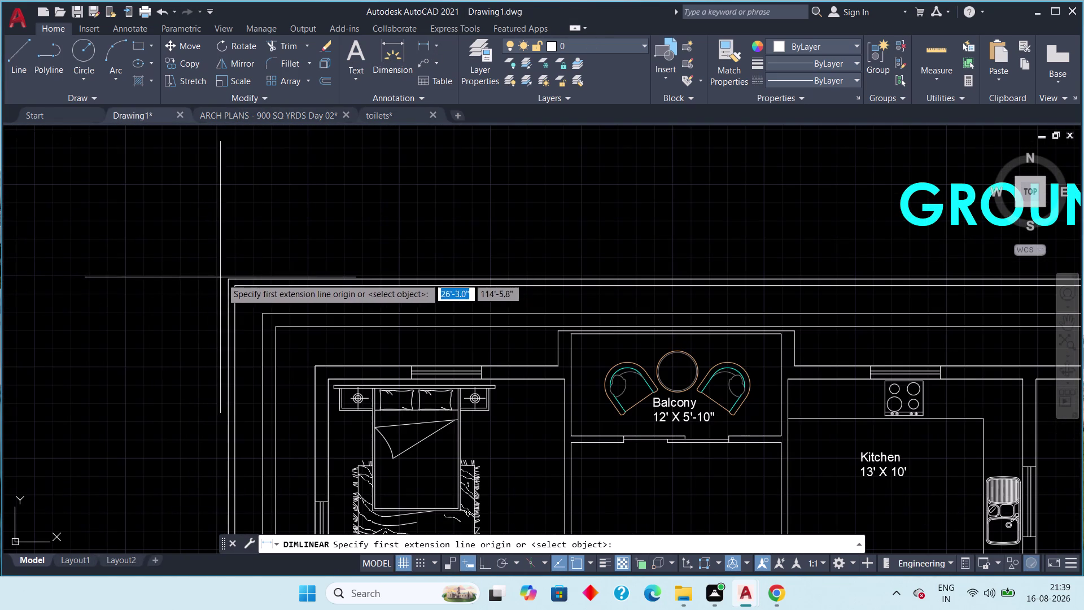
click(232, 278)
scroll(down, 3)
middle_drag(629, 297, 305, 277)
middle_drag(637, 275, 517, 302)
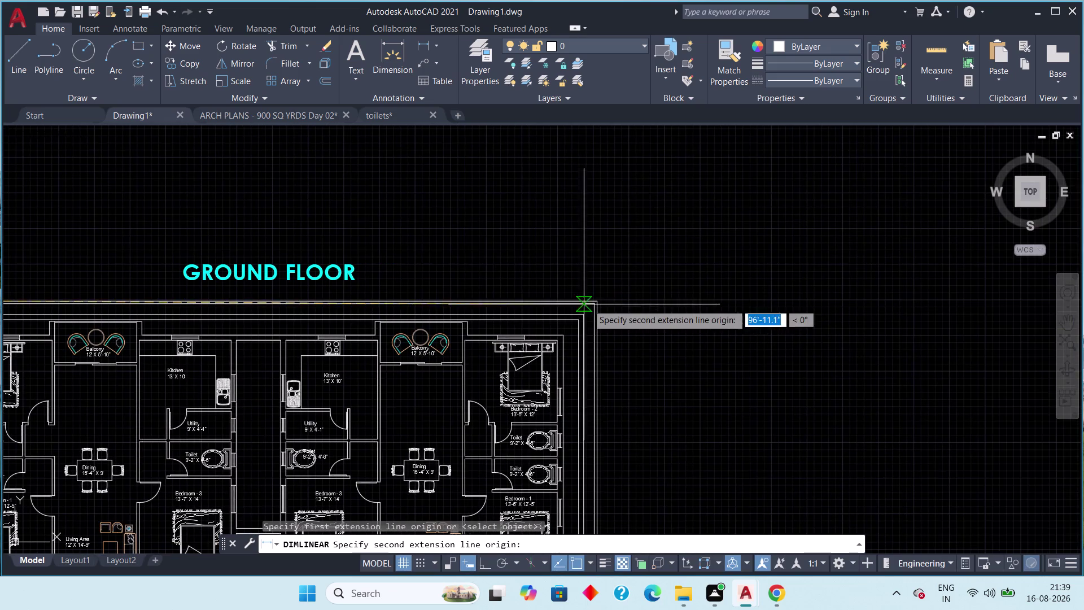
scroll(up, 3)
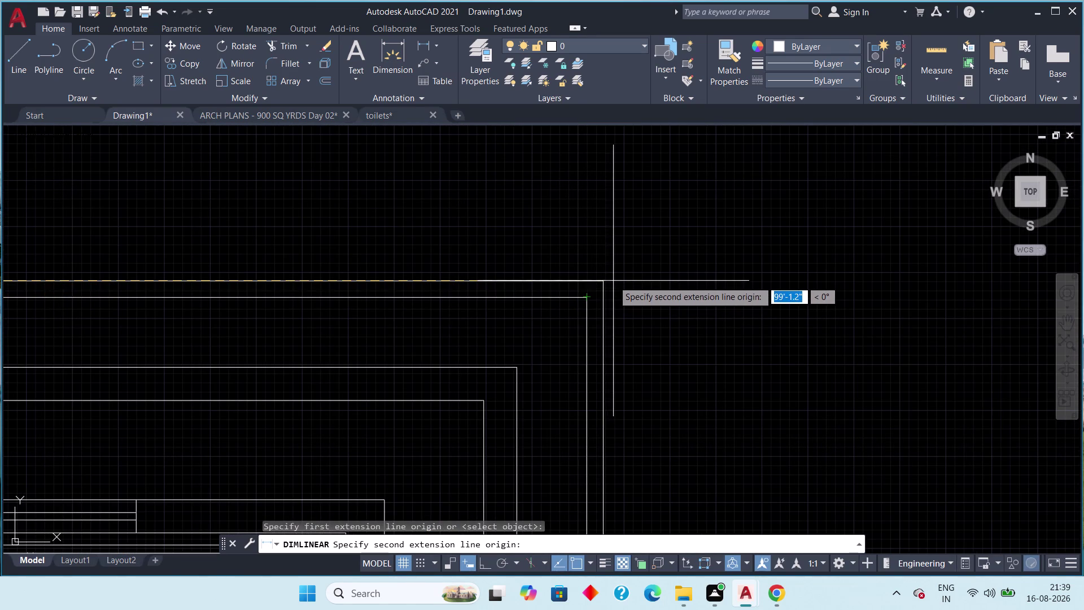
click(605, 280)
click(600, 238)
Open the 98'-10.5" dimension text for editing.
scroll(down, 3)
middle_drag(443, 295, 698, 328)
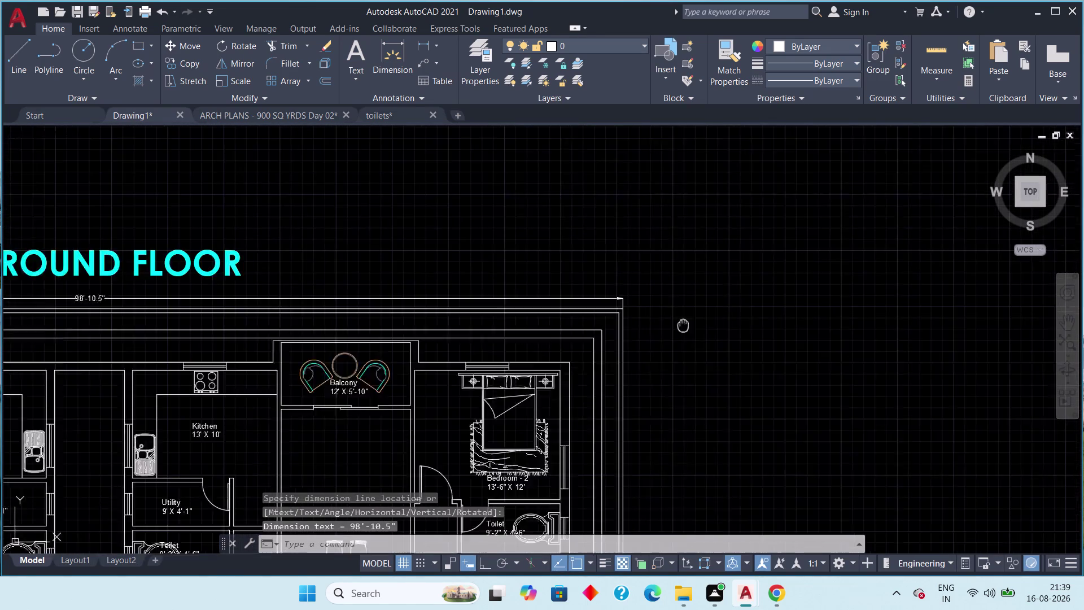
middle_drag(698, 327, 705, 328)
scroll(up, 3)
middle_drag(256, 313, 502, 311)
double_click(371, 306)
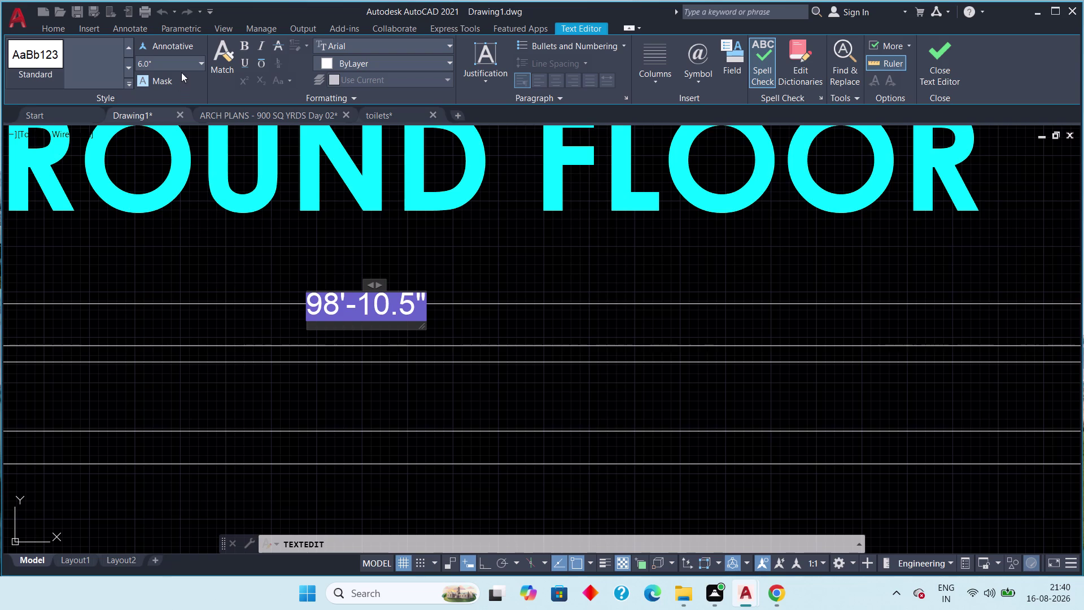
Change the 98'-10.5" dimension text height to 1' and close the Text Editor.
click(176, 61)
text(1)
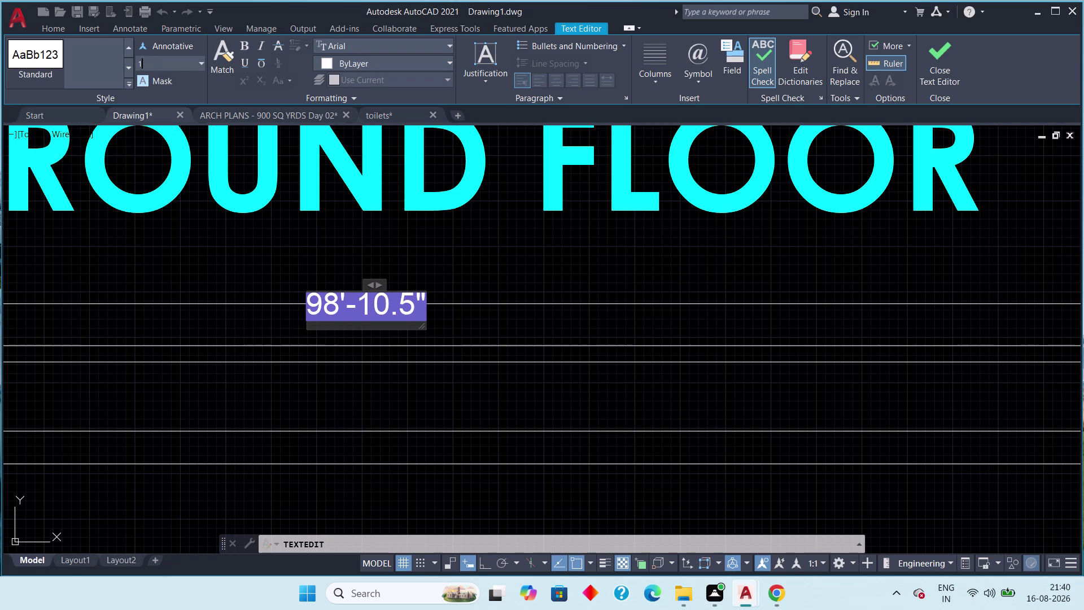
text(')
key(Return)
click(945, 59)
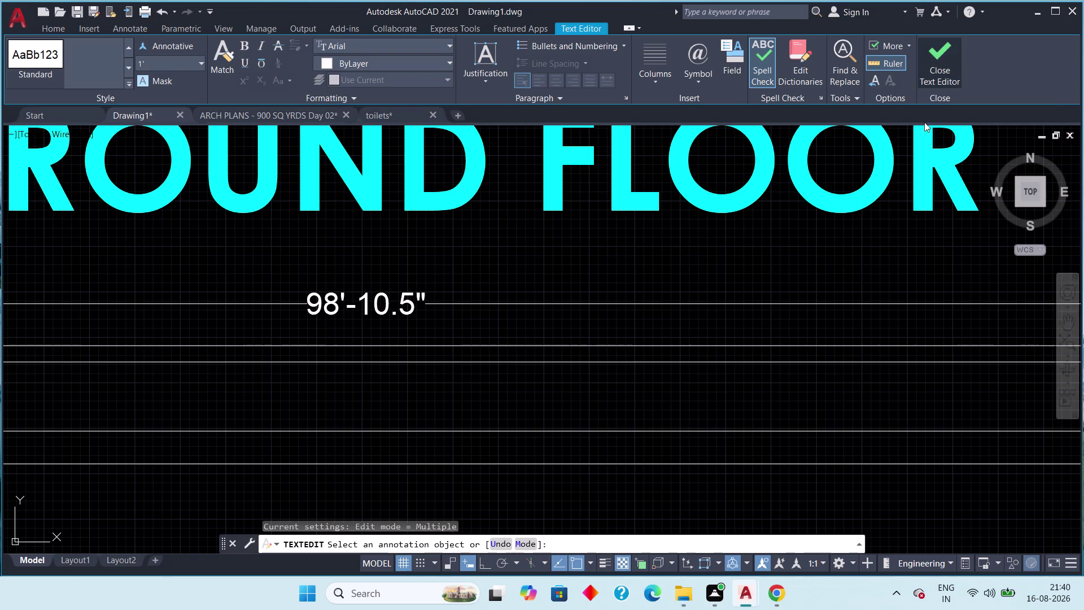
scroll(down, 3)
middle_drag(415, 335, 415, 298)
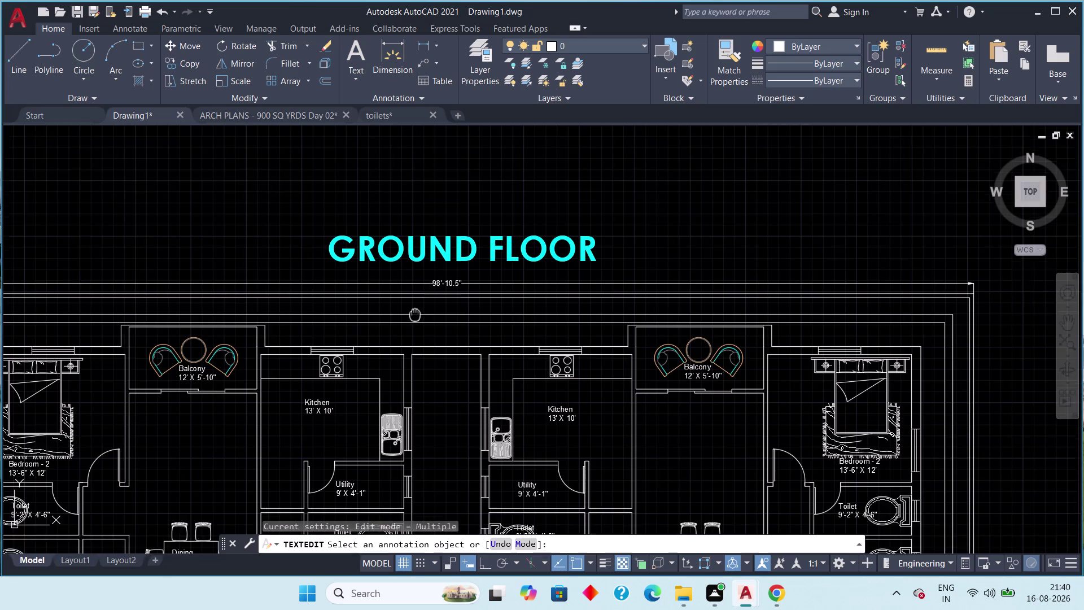
middle_drag(415, 299, 417, 288)
scroll(down, 3)
Pick the plan's top-right and bottom-right corners for a linear dimension.
middle_drag(423, 314, 427, 296)
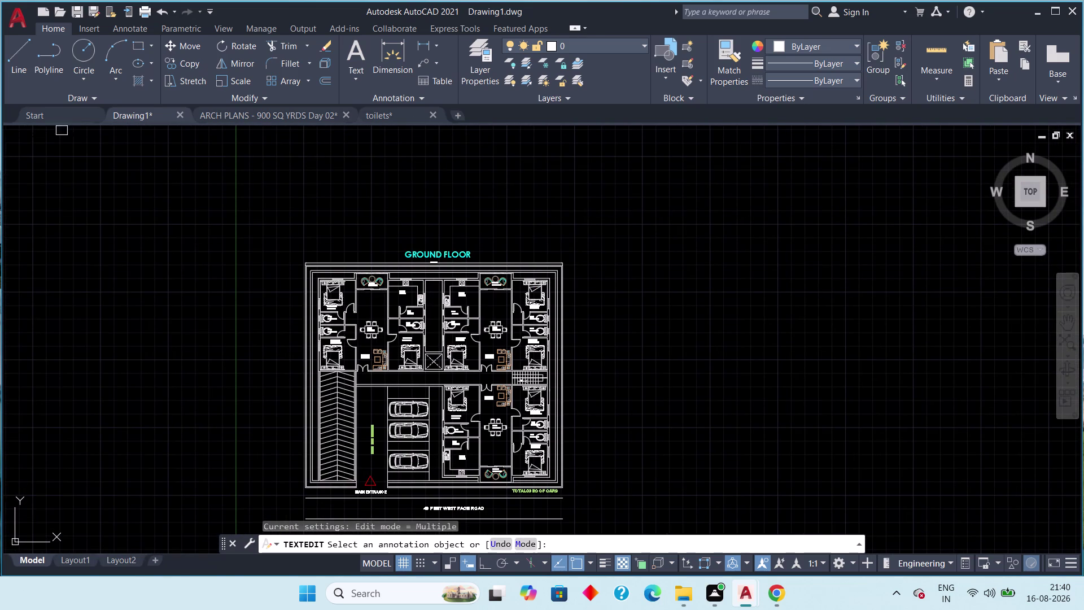
click(430, 48)
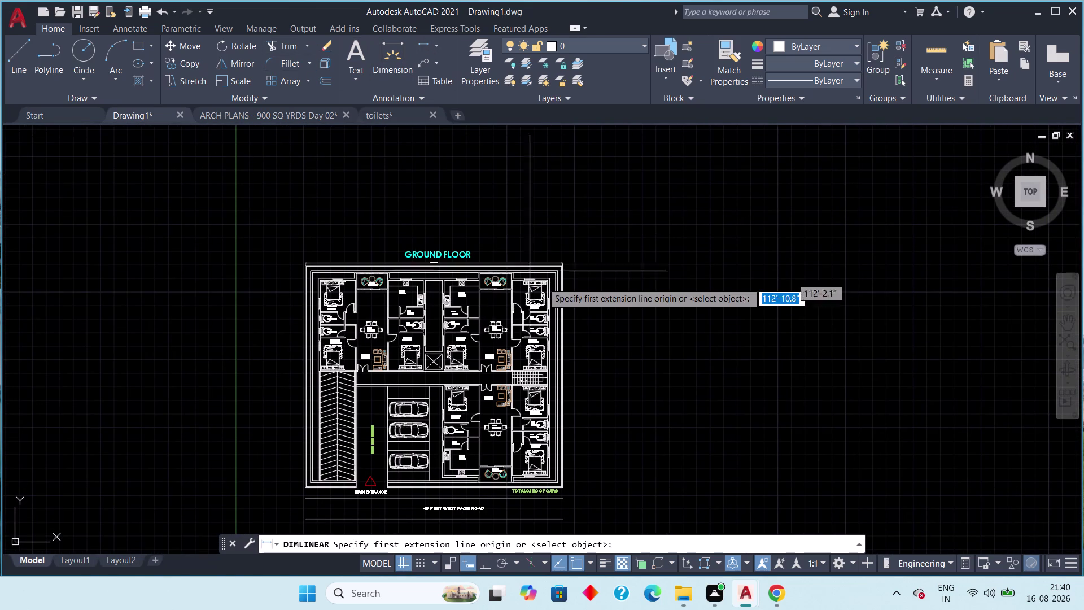
scroll(up, 3)
scroll(up, 3)
middle_drag(594, 229, 585, 254)
scroll(up, 3)
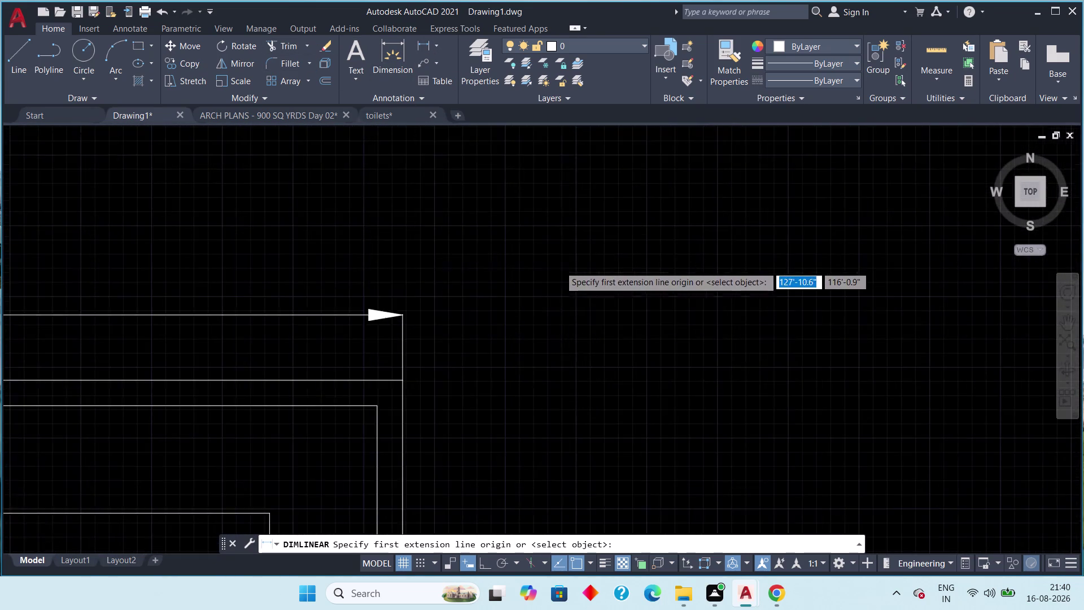
middle_drag(451, 355, 645, 207)
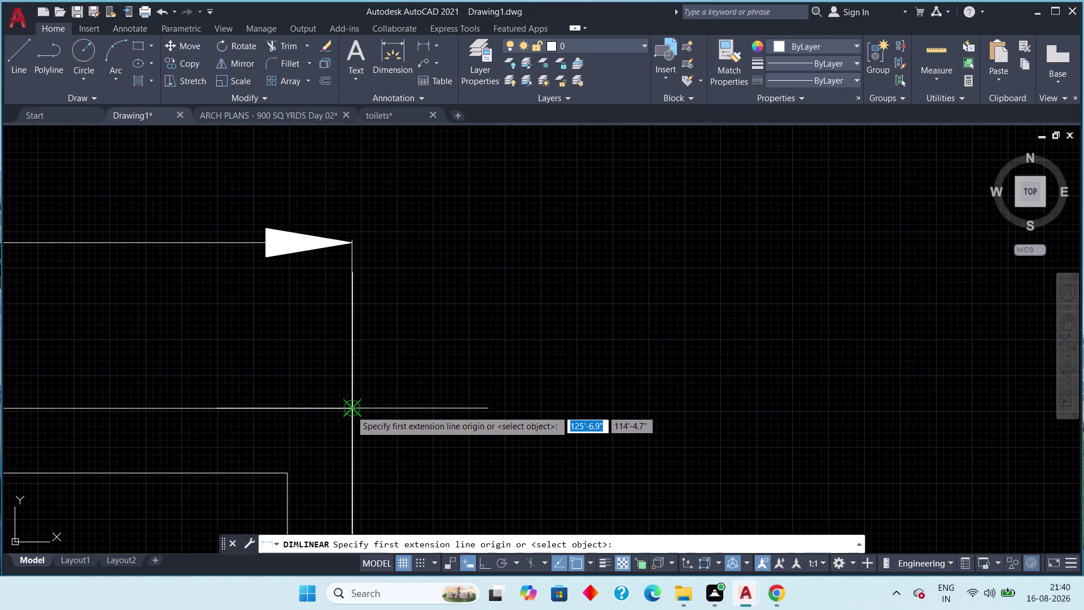
click(351, 411)
middle_drag(356, 455, 348, 244)
scroll(down, 3)
scroll(down, 3)
middle_drag(352, 476, 363, 242)
scroll(down, 3)
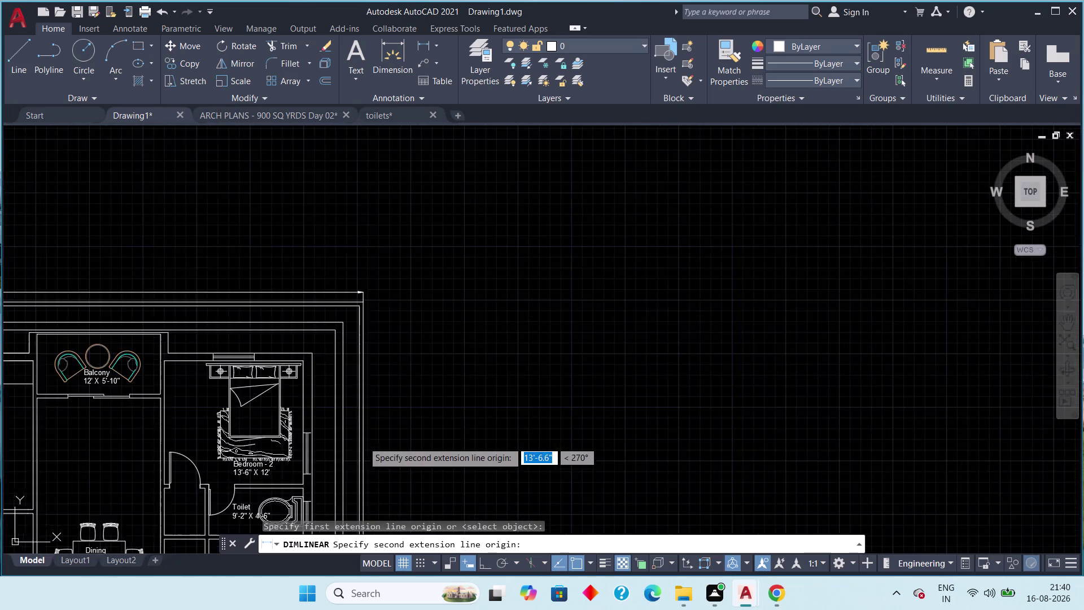
scroll(down, 3)
middle_drag(362, 447, 392, 203)
middle_drag(408, 406, 407, 192)
scroll(up, 3)
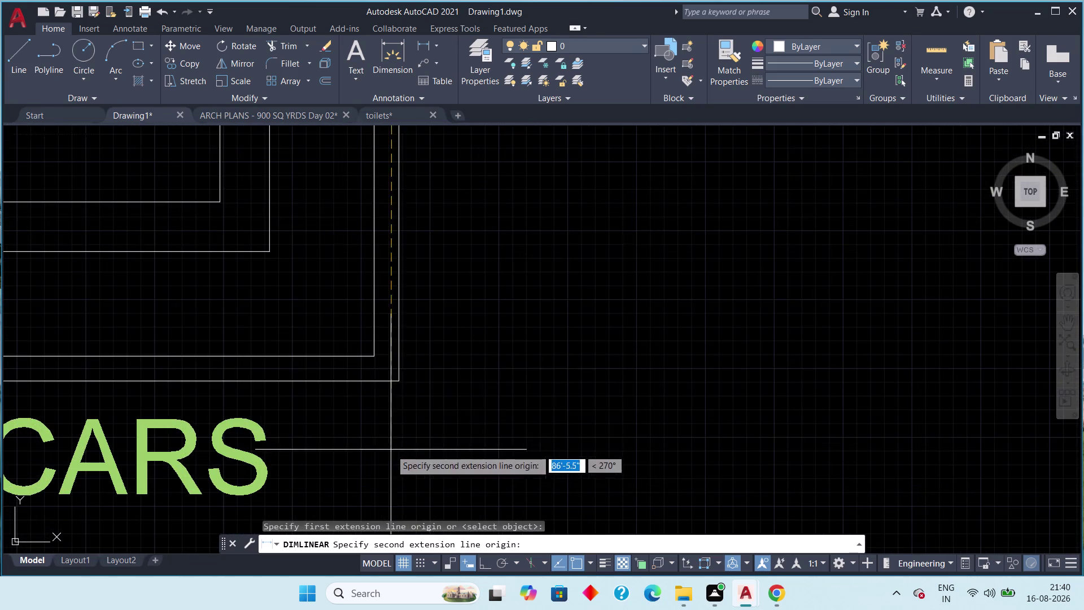
click(399, 384)
Place the 85'-5.0" depth dimension beside the plan and end the command.
scroll(down, 3)
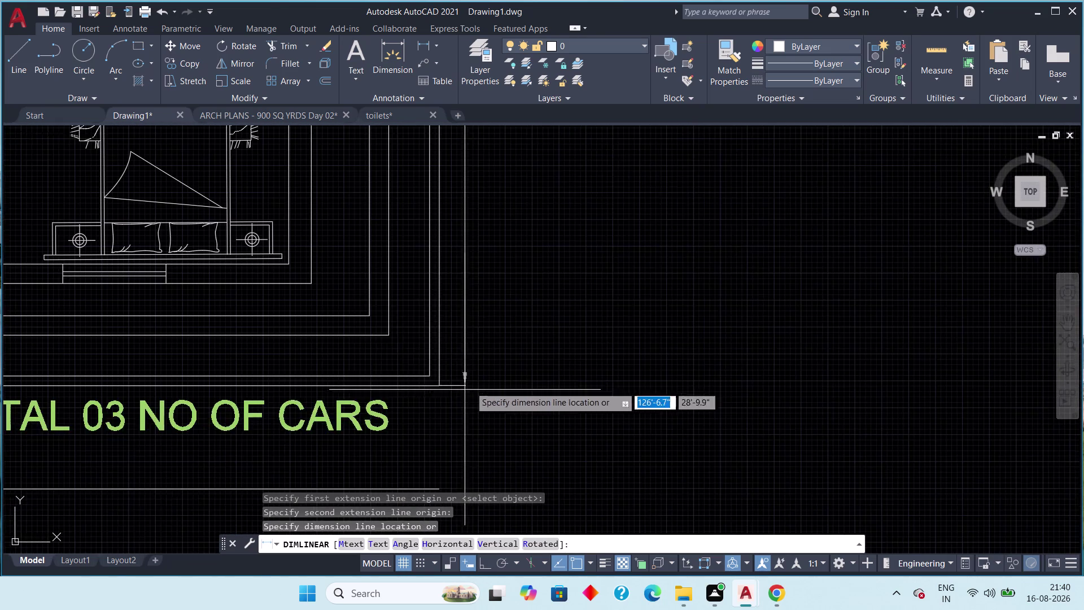
middle_drag(471, 385, 463, 462)
scroll(down, 3)
middle_drag(461, 215, 438, 513)
middle_drag(419, 264, 402, 555)
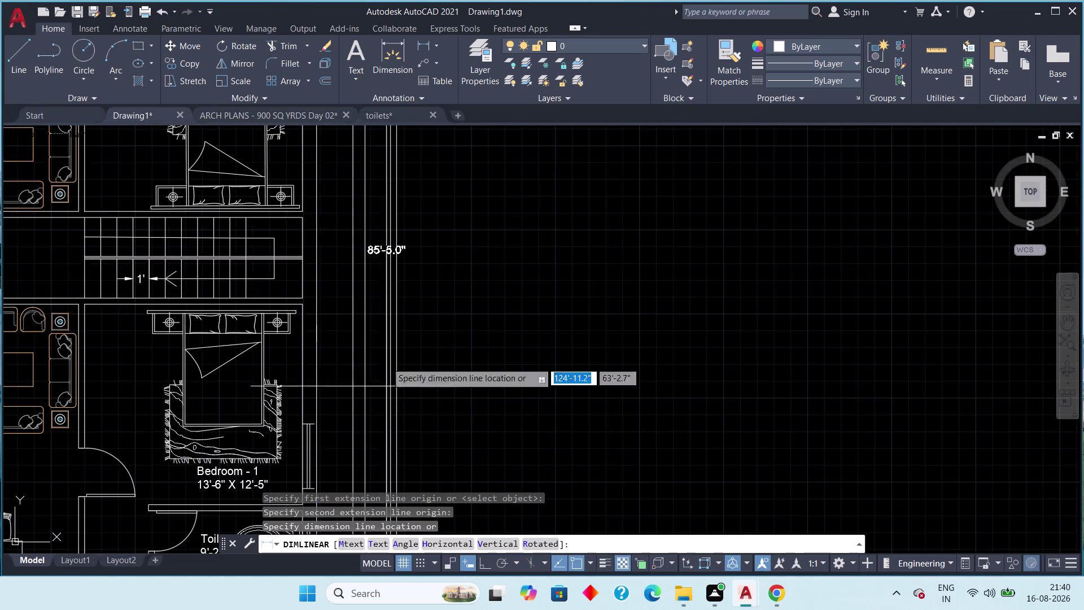
middle_drag(391, 324, 401, 572)
middle_drag(414, 318, 411, 585)
middle_drag(400, 327, 400, 571)
middle_drag(347, 355, 355, 415)
scroll(down, 3)
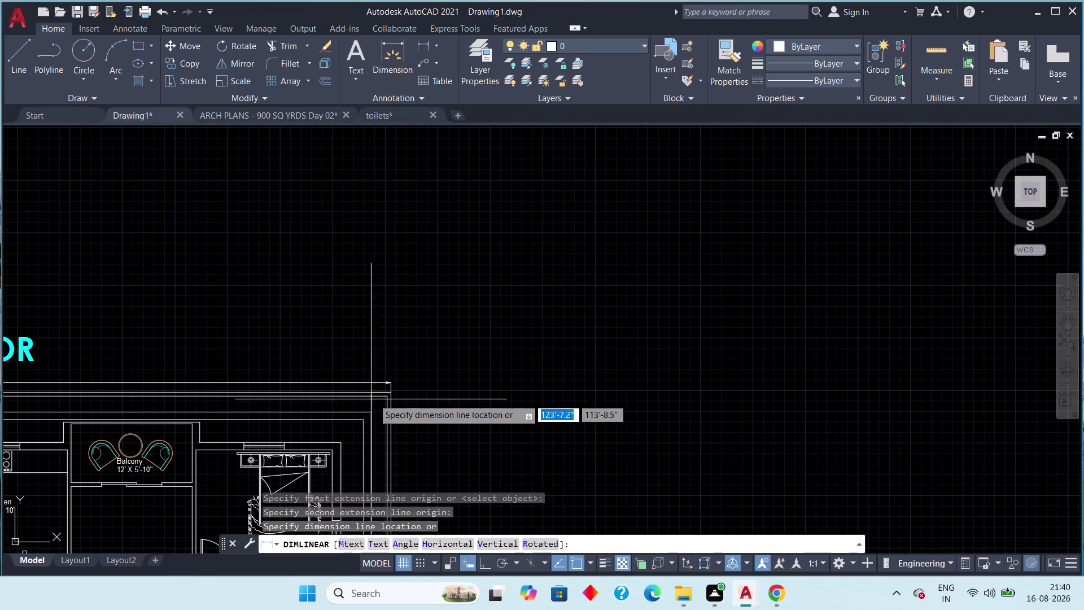
click(404, 422)
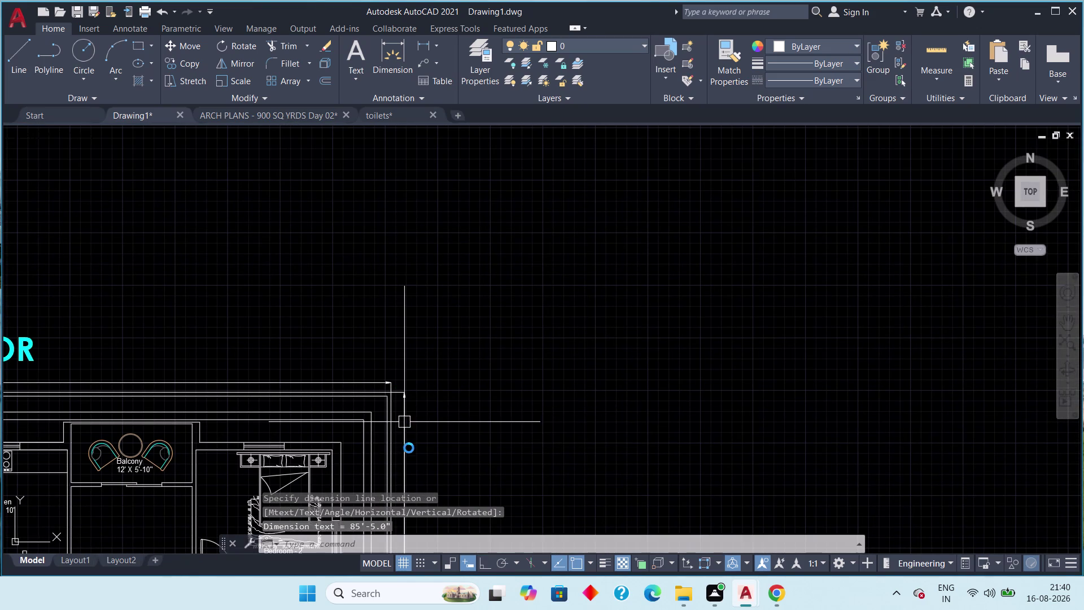
middle_drag(409, 448, 422, 266)
middle_drag(448, 396, 454, 195)
scroll(up, 3)
middle_drag(425, 439, 462, 304)
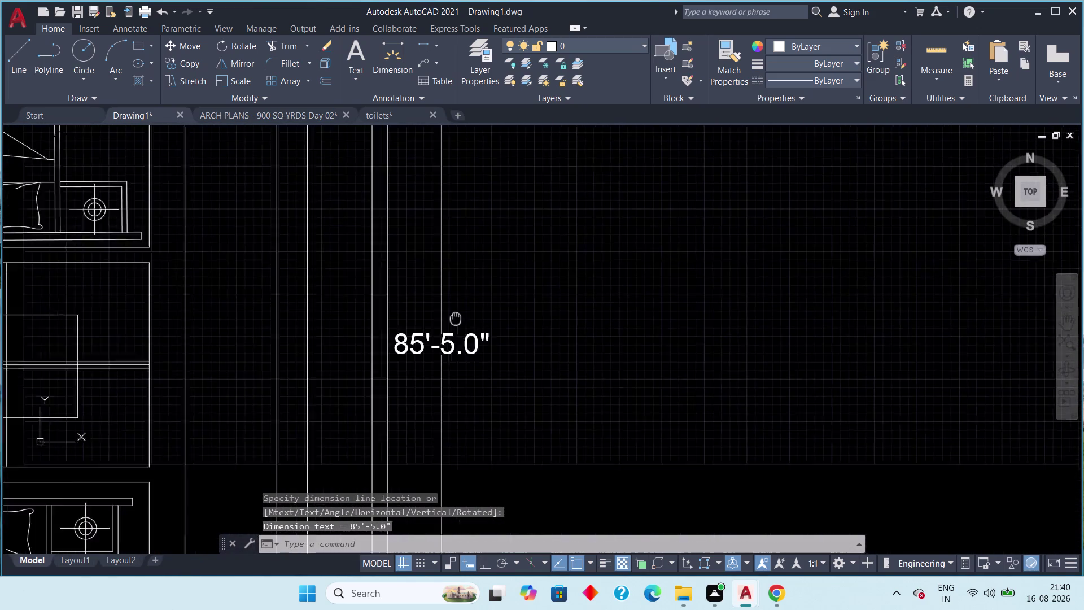
middle_drag(462, 304, 470, 288)
scroll(down, 3)
key(Escape)
Review the ground floor plan around the main entrance, road and parking area.
scroll(down, 3)
middle_drag(437, 376, 613, 329)
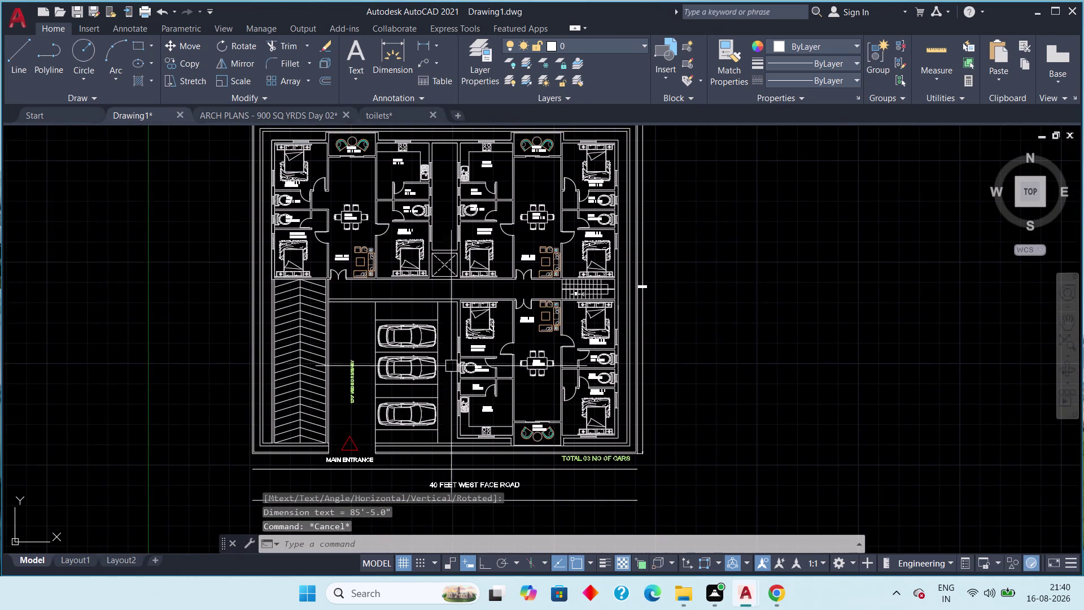
scroll(up, 3)
middle_drag(372, 394, 432, 111)
middle_drag(489, 311, 480, 358)
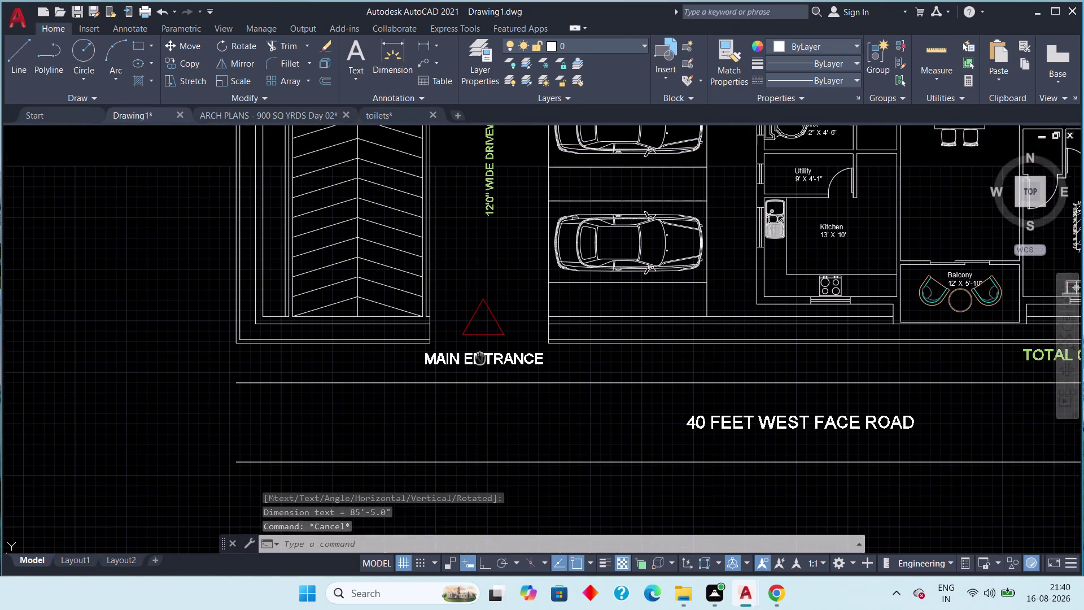
middle_drag(481, 358, 469, 392)
scroll(down, 3)
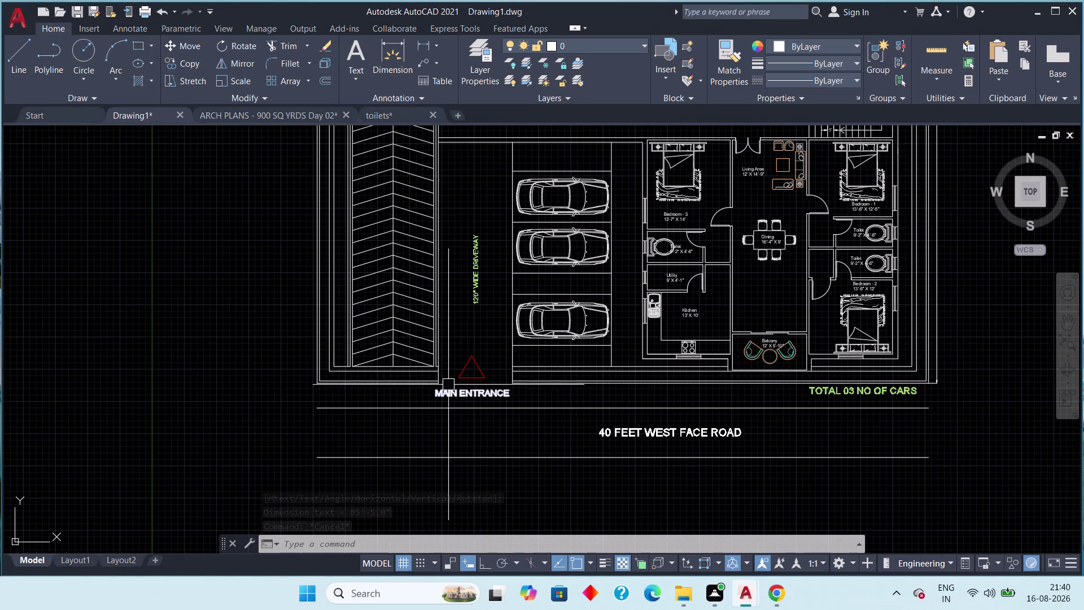
scroll(down, 3)
middle_drag(454, 362, 452, 398)
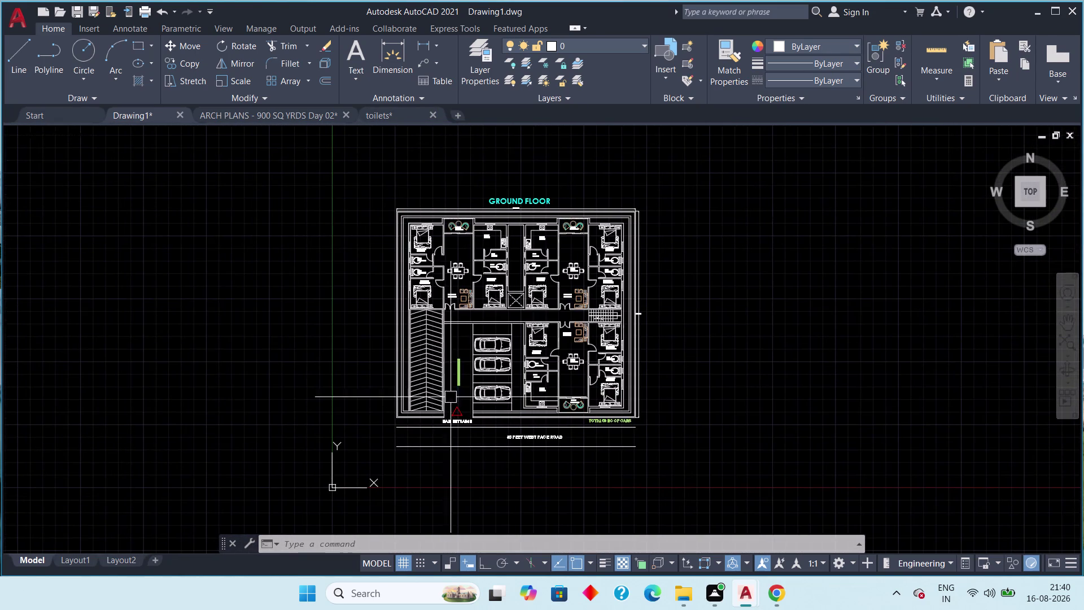
scroll(up, 3)
middle_drag(469, 331, 411, 375)
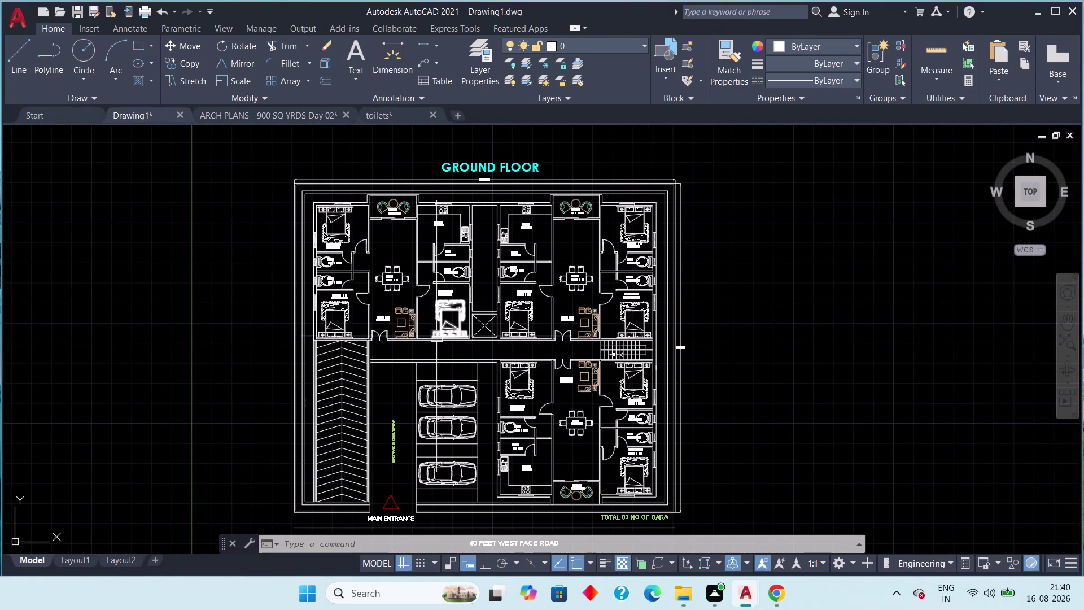
key(Left)
key(Escape)
Inspect the bedroom, dining and living areas, Bedroom - 2 and the upper flats.
scroll(up, 3)
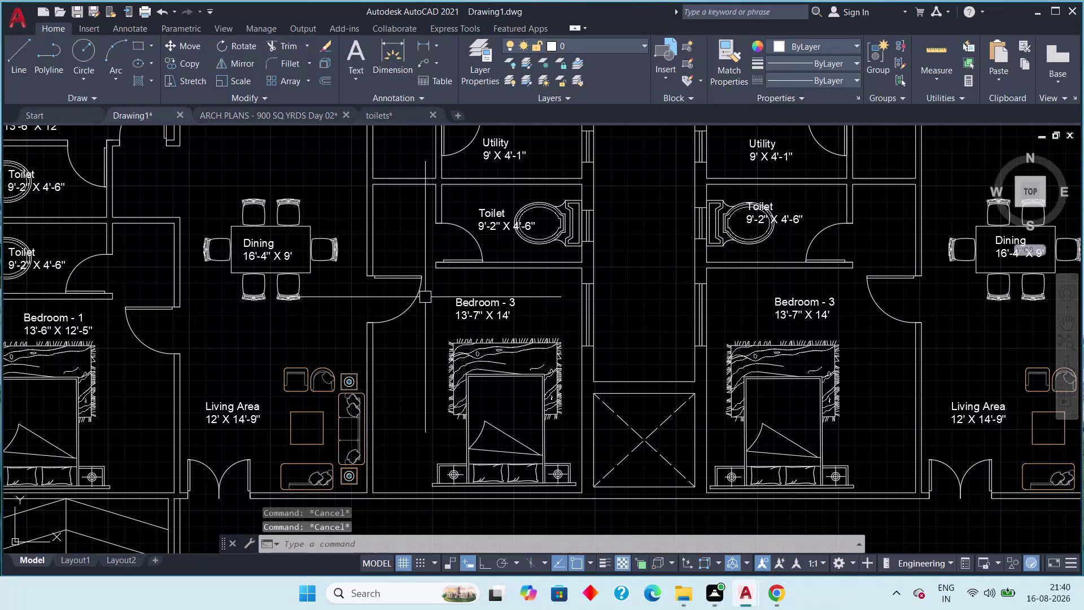
scroll(down, 3)
middle_drag(434, 349, 429, 368)
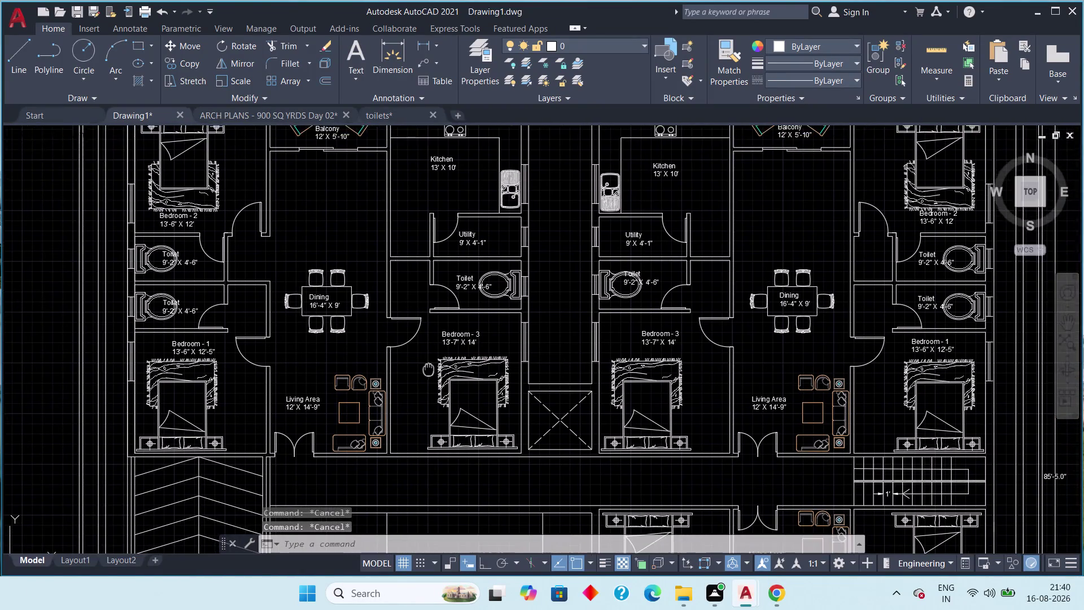
middle_drag(429, 368, 487, 466)
scroll(up, 3)
middle_drag(246, 286, 319, 368)
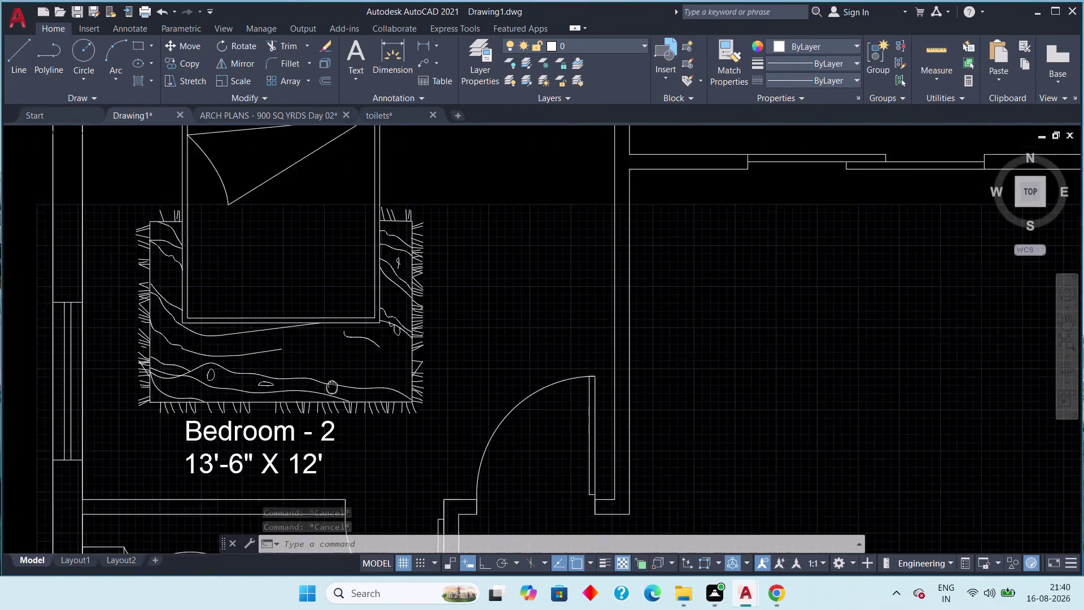
middle_drag(320, 368, 356, 429)
scroll(down, 3)
middle_drag(592, 437, 419, 278)
scroll(down, 3)
middle_drag(576, 399, 448, 284)
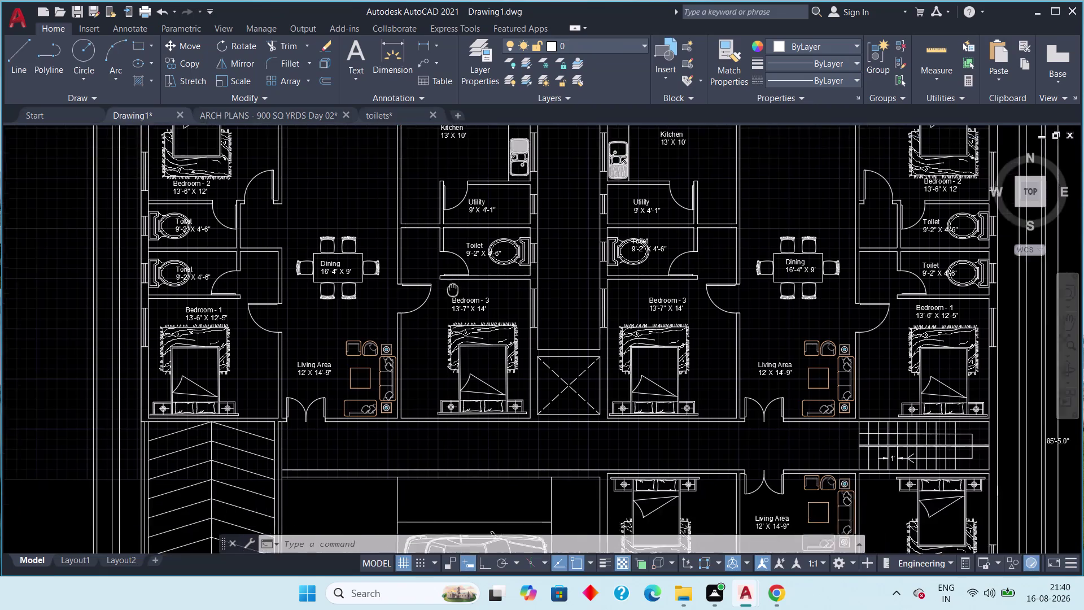
middle_drag(448, 284, 424, 256)
scroll(up, 3)
scroll(down, 3)
middle_drag(212, 319, 230, 333)
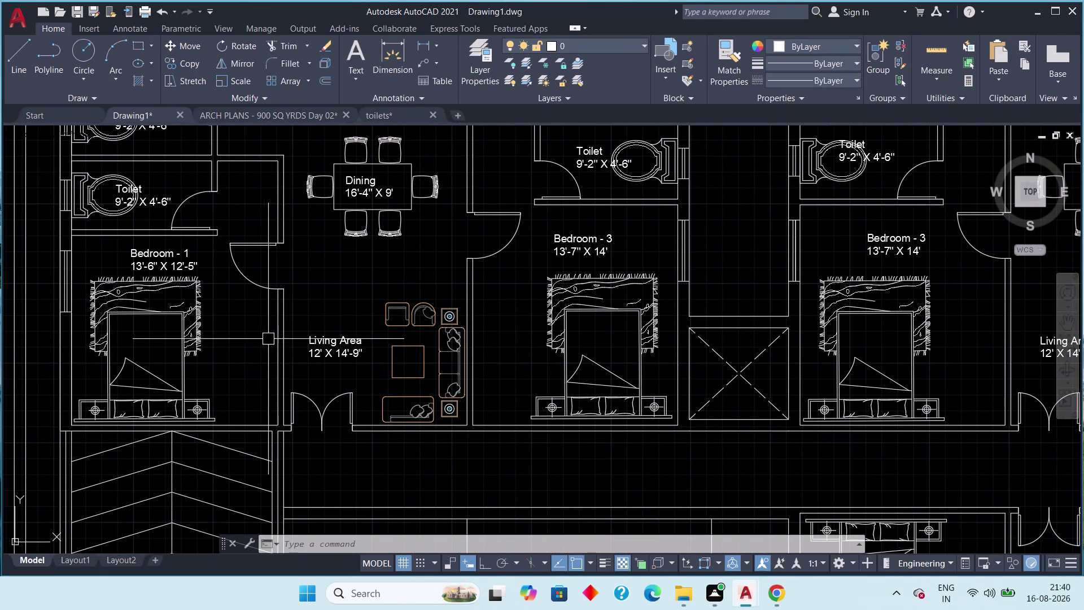
middle_drag(441, 284, 455, 431)
scroll(down, 3)
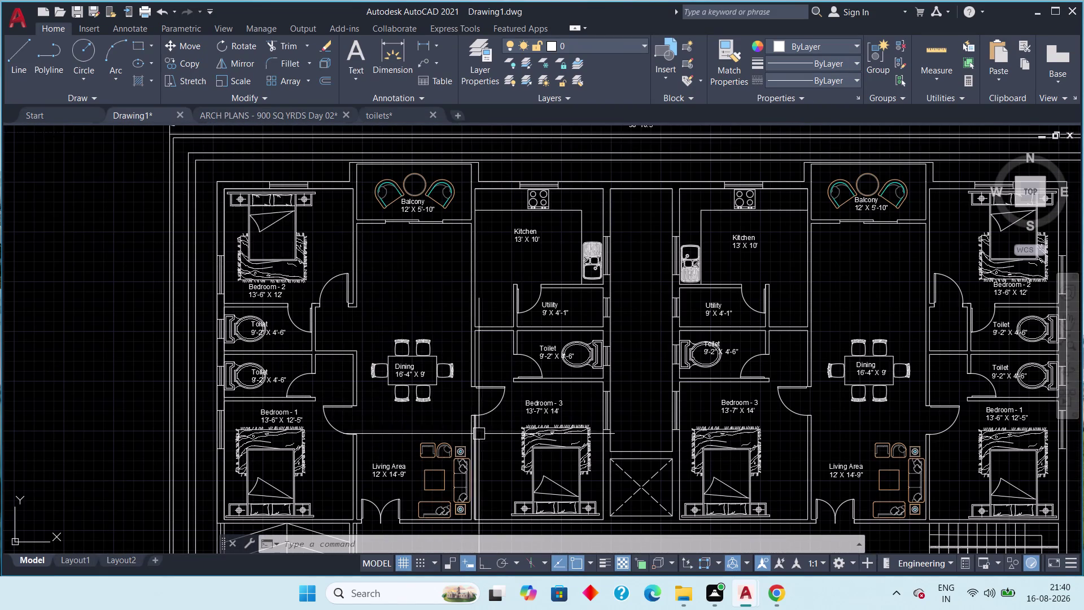
Centre the whole ground floor plan, then switch to the Layout1 sheet.
middle_drag(479, 434, 352, 407)
scroll(down, 3)
scroll(down, 3)
middle_drag(369, 386, 369, 322)
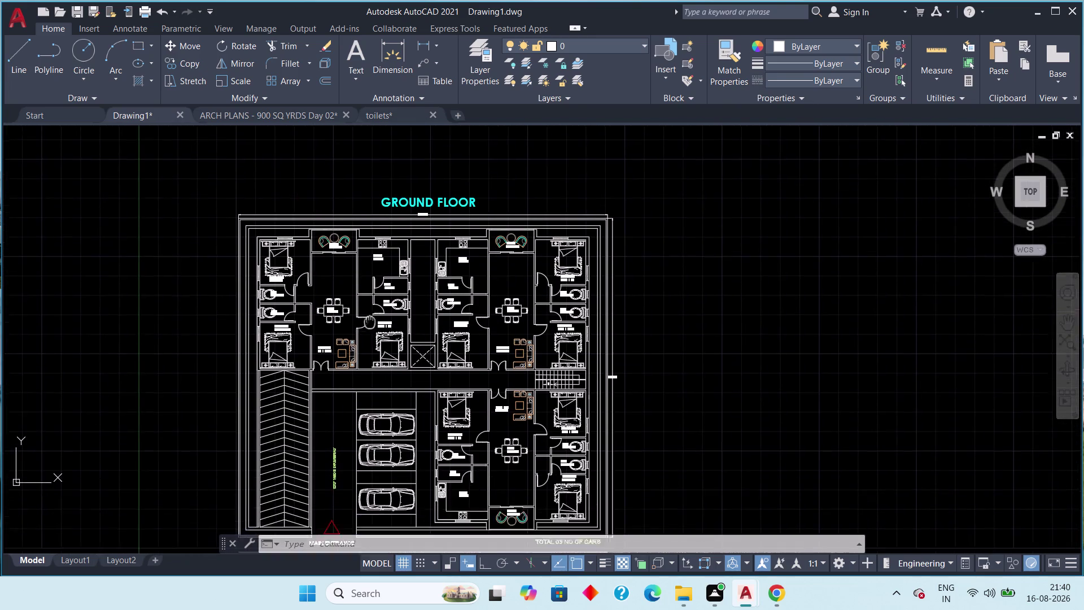
middle_drag(370, 322, 374, 297)
middle_drag(387, 286, 410, 286)
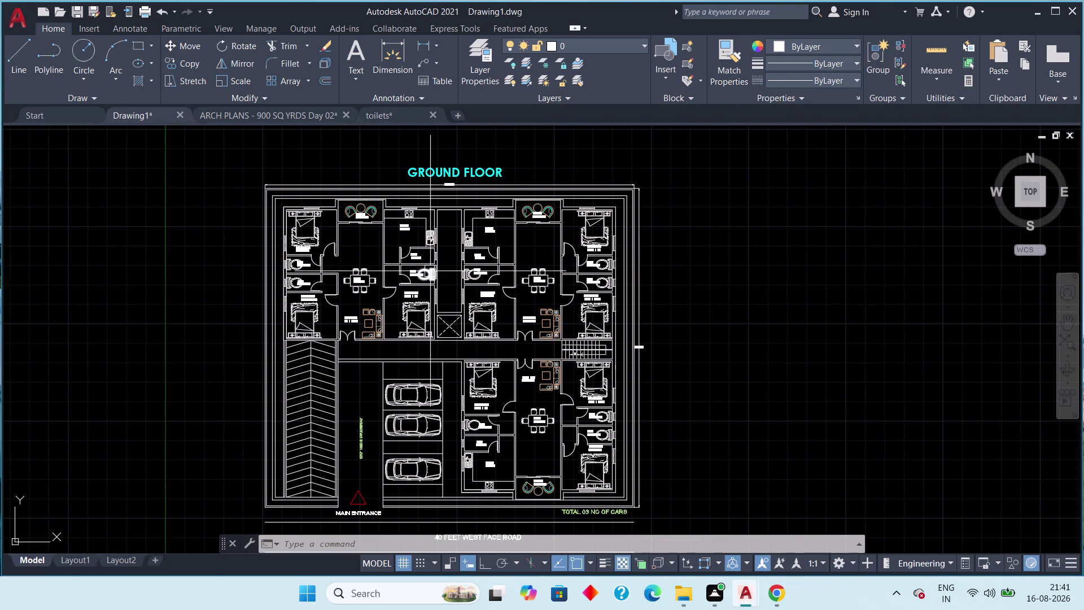
middle_drag(437, 274, 497, 250)
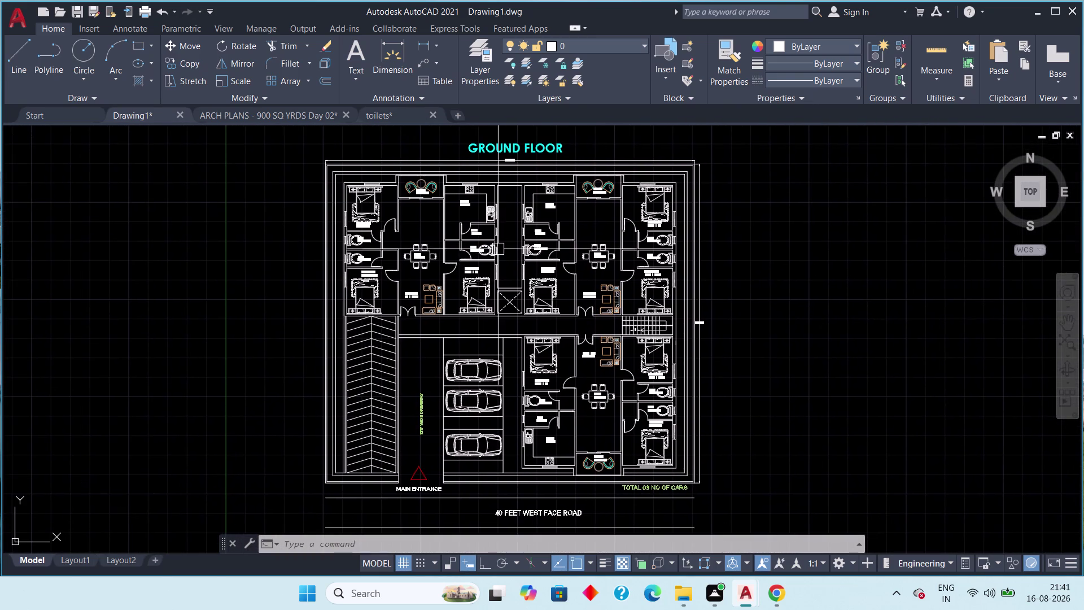
click(76, 560)
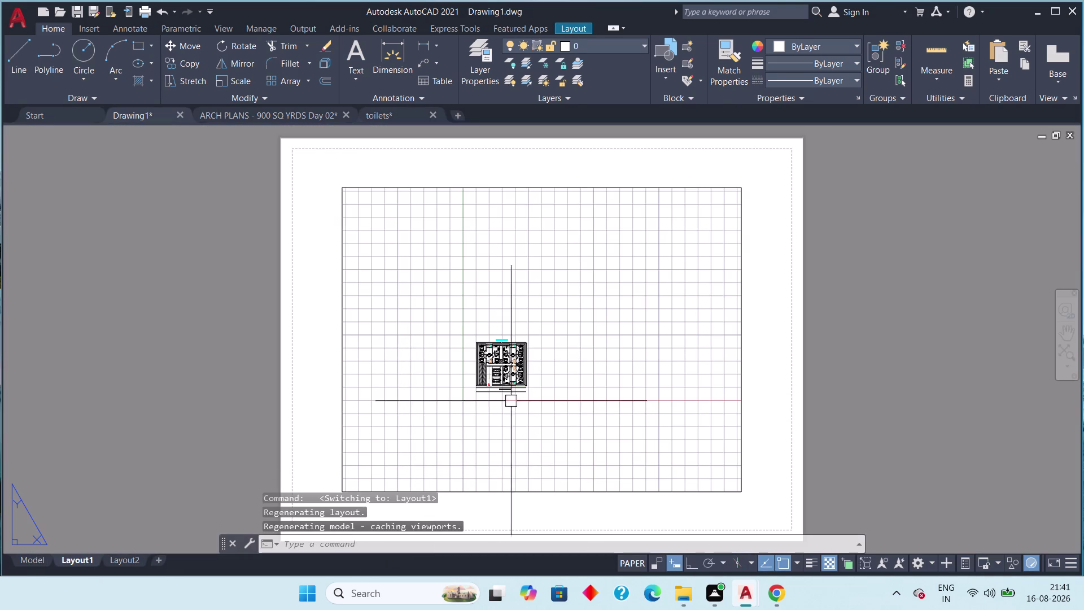
Delete the existing viewport and draw a rectangle framing the sheet.
click(745, 396)
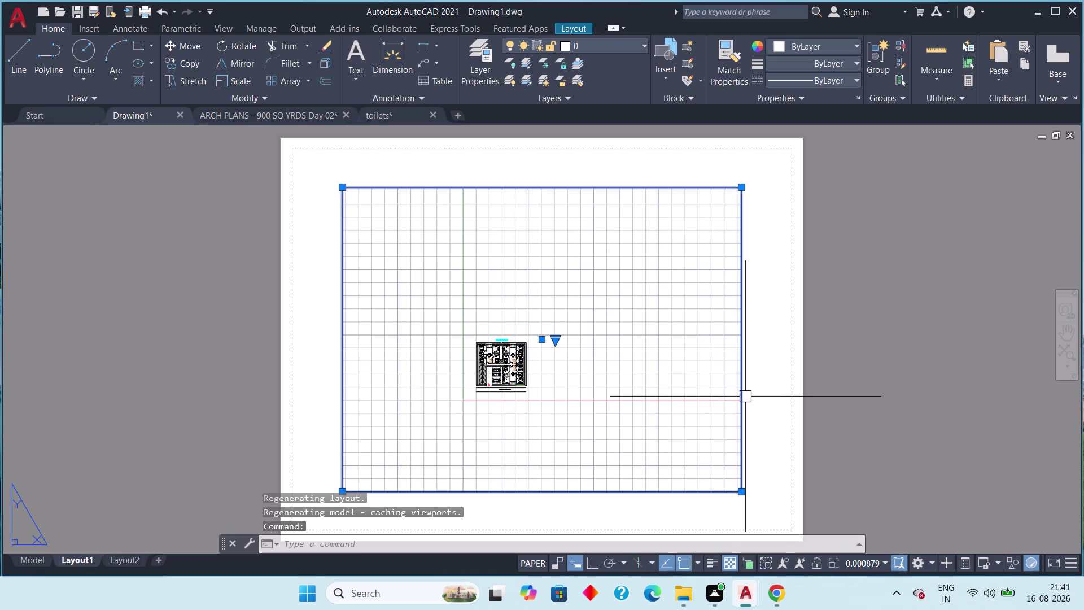
key(Delete)
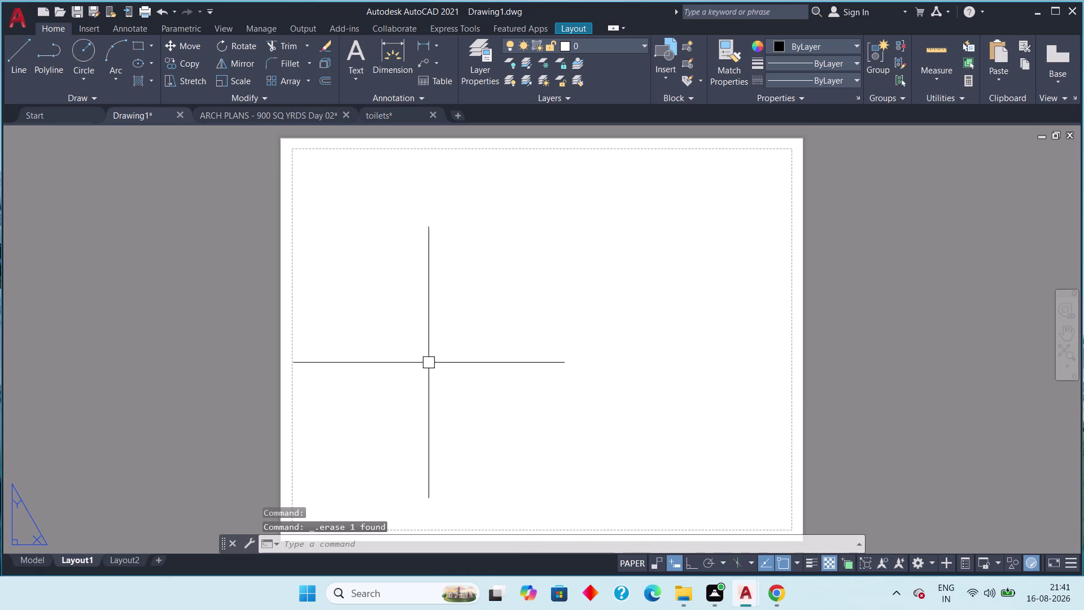
click(141, 47)
scroll(up, 3)
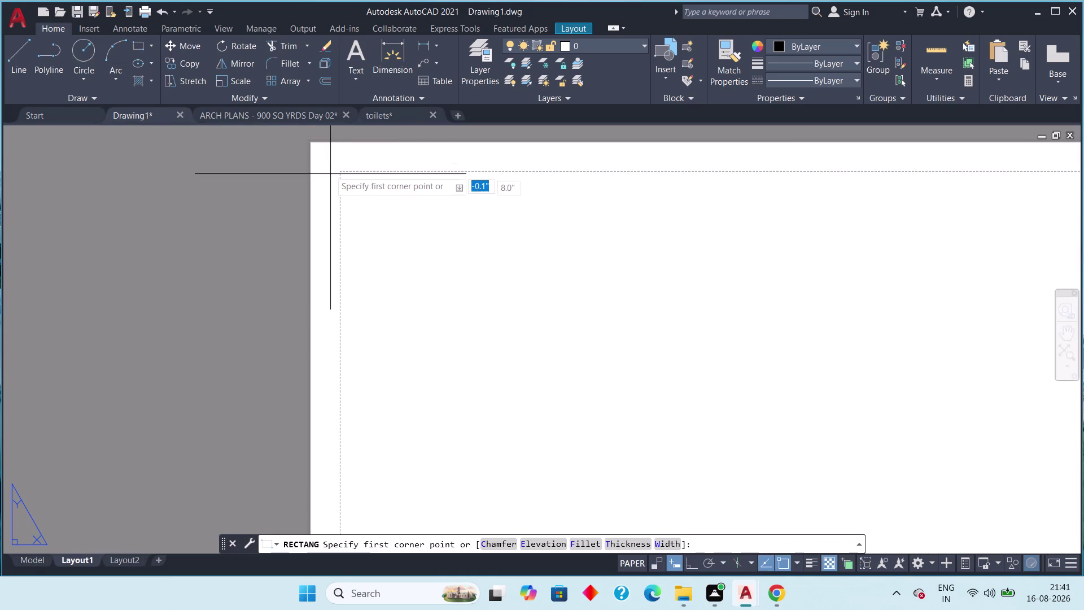
click(318, 152)
middle_drag(423, 309, 280, 186)
scroll(down, 3)
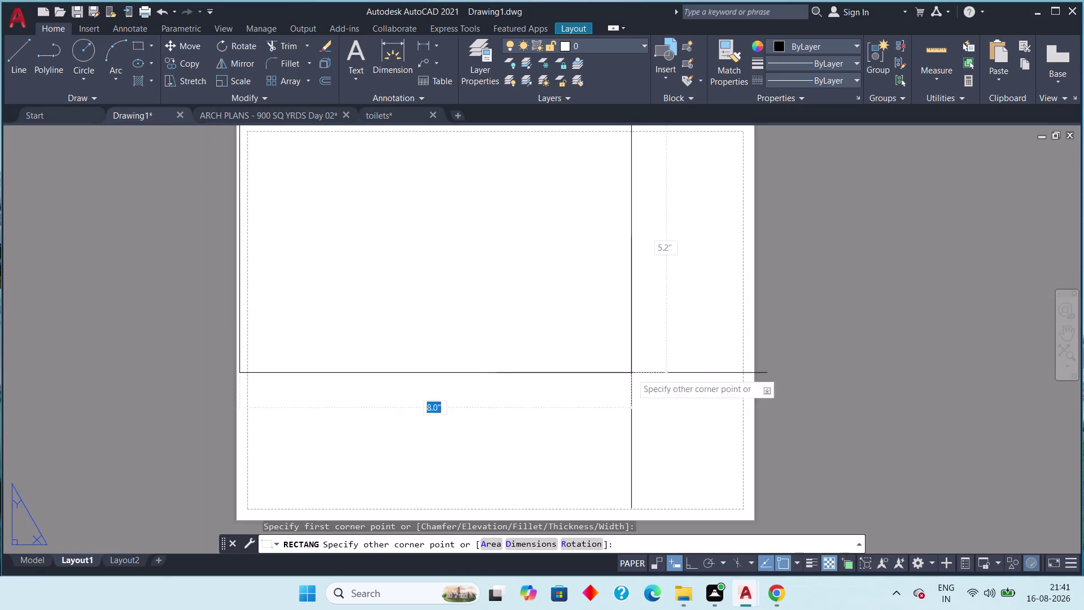
middle_drag(620, 369, 438, 238)
scroll(down, 3)
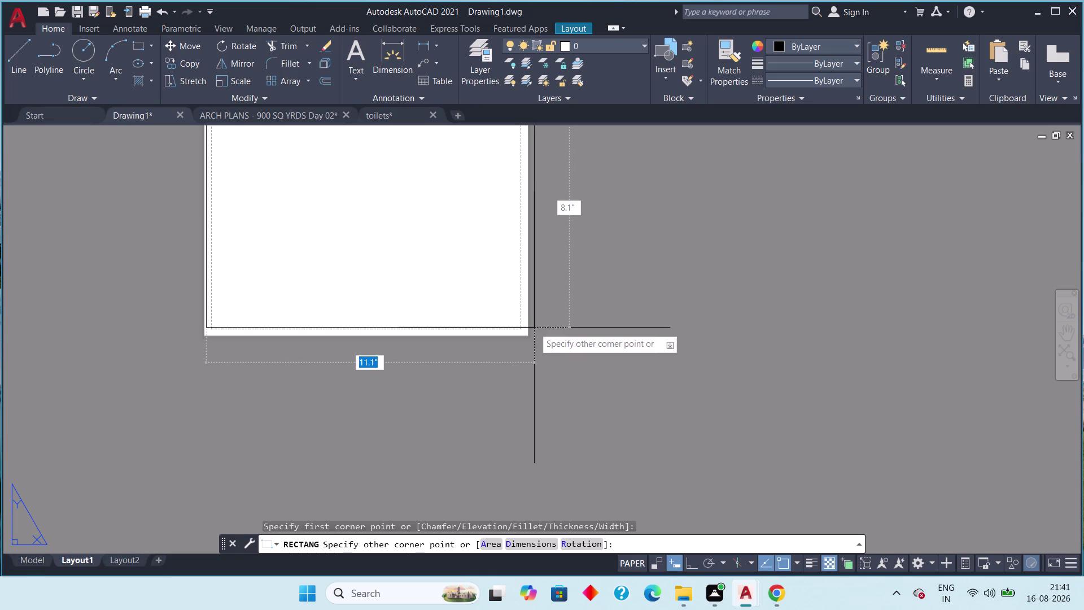
scroll(up, 3)
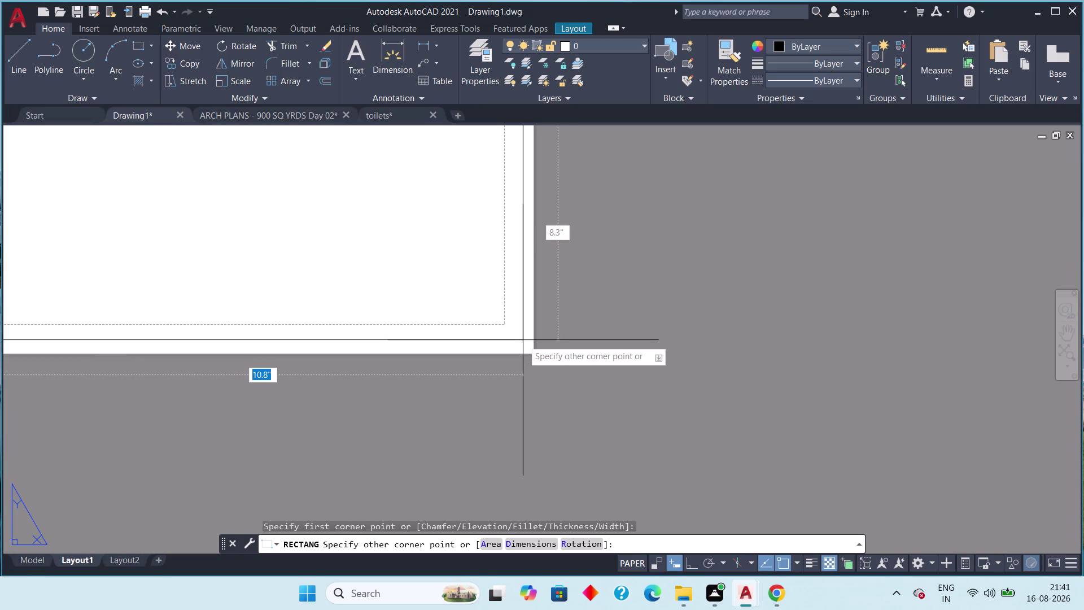
click(522, 342)
Create a new MVIEW viewport spanning the sheet corners to show the plan.
scroll(down, 3)
middle_drag(473, 329, 584, 419)
scroll(down, 3)
middle_drag(517, 375, 554, 393)
scroll(down, 3)
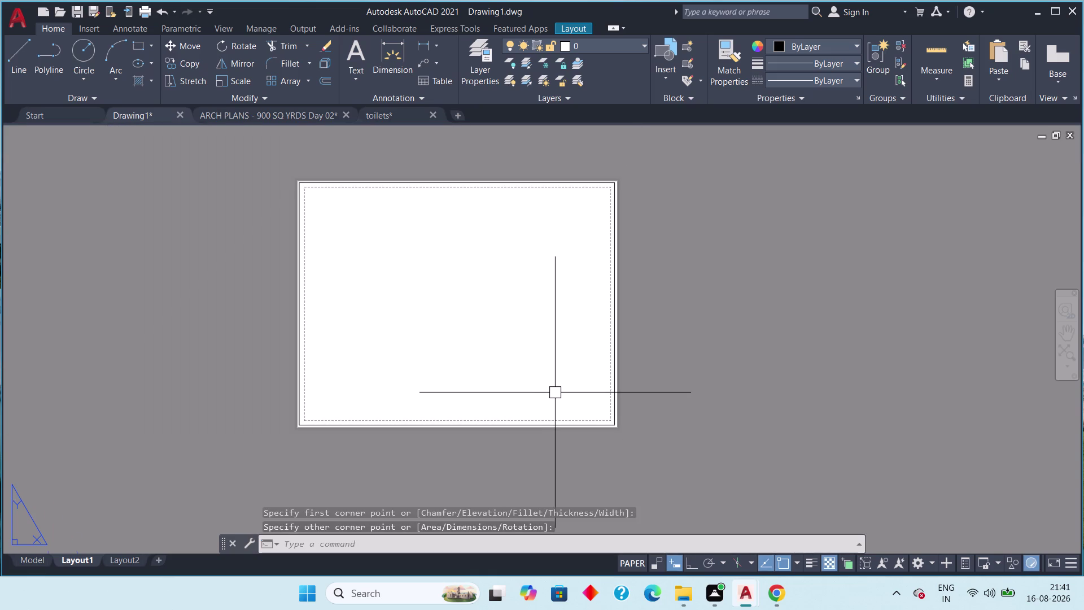
key(m)
key(v)
key(space)
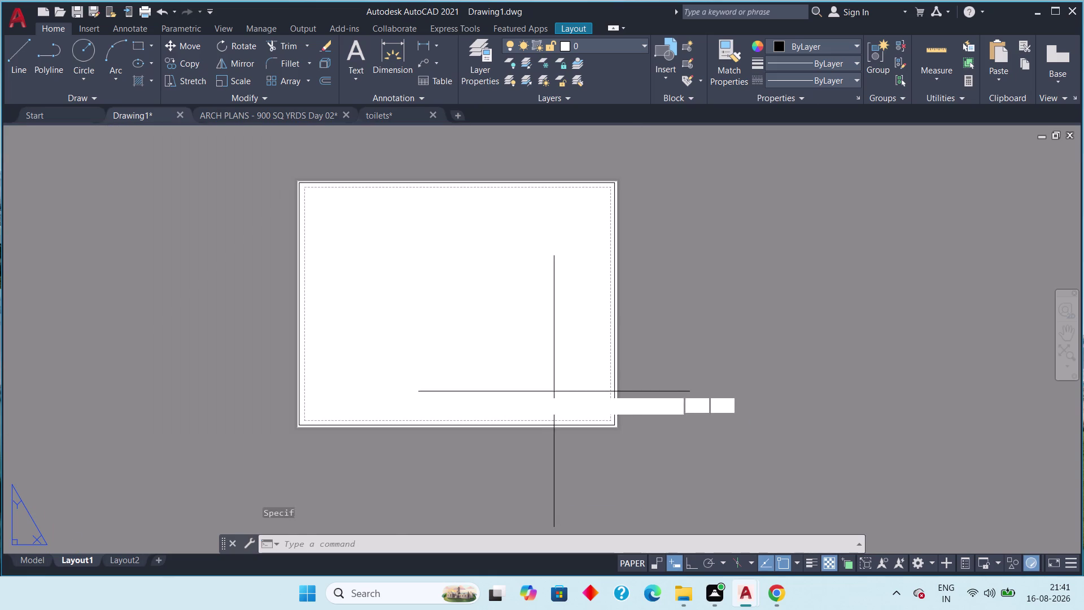
middle_drag(436, 306, 455, 340)
scroll(up, 3)
scroll(up, 3)
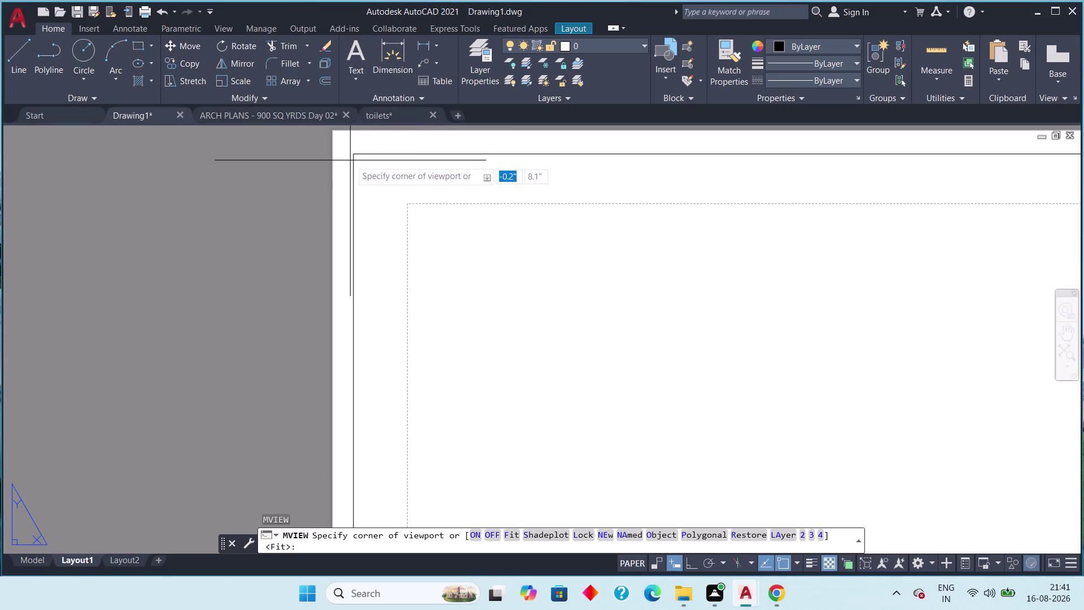
drag(351, 159, 356, 168)
scroll(down, 3)
middle_drag(692, 368, 375, 226)
middle_drag(894, 368, 607, 246)
scroll(down, 3)
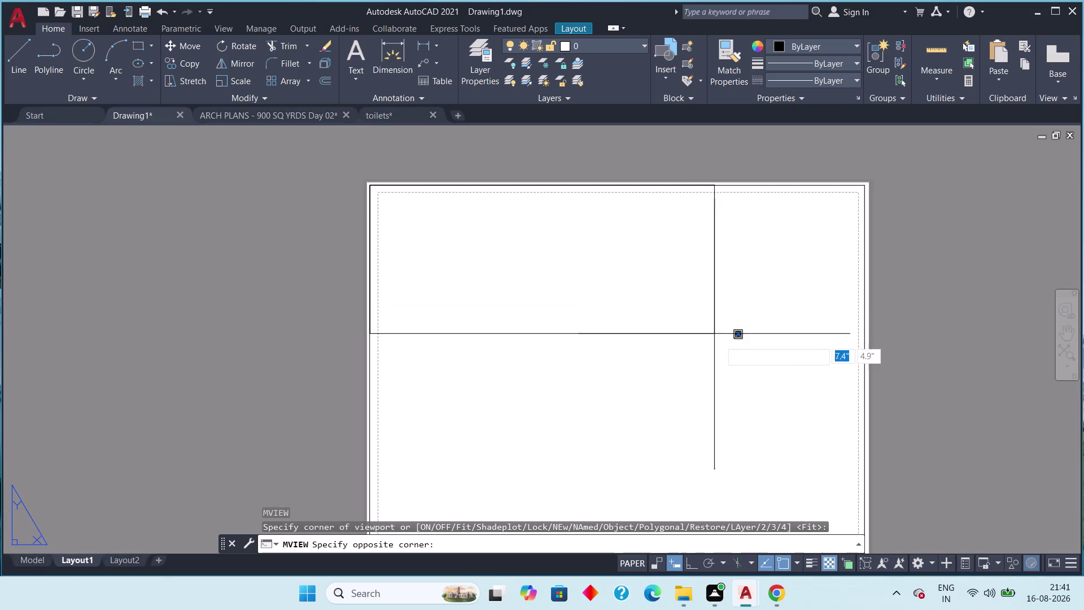
middle_drag(743, 373, 552, 201)
scroll(up, 3)
middle_drag(689, 412, 674, 345)
scroll(up, 3)
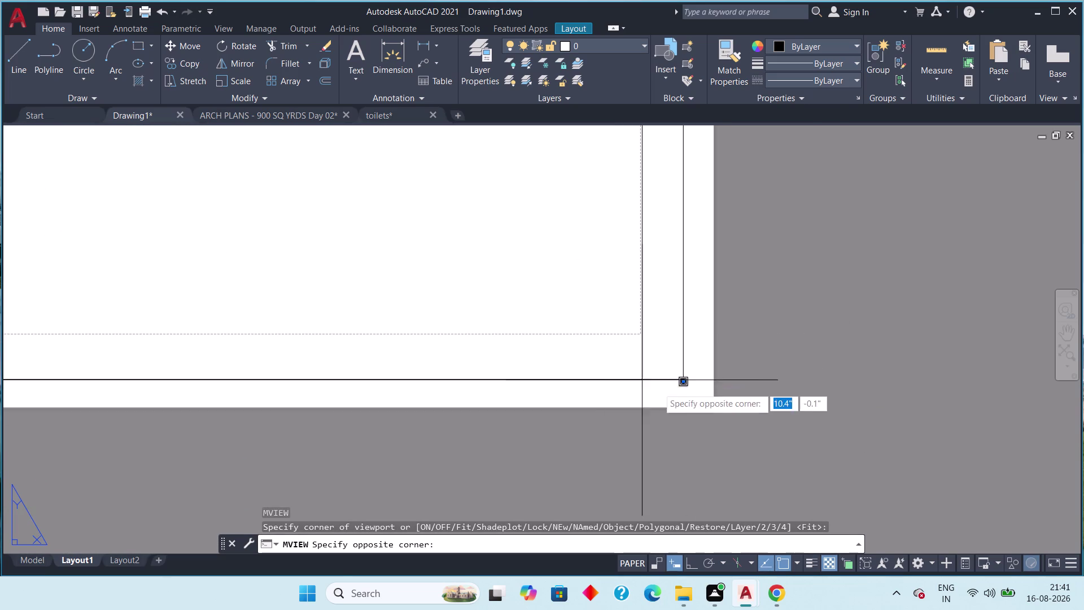
click(683, 379)
Pan and zoom until the whole sheet and plan are centred in view.
scroll(down, 3)
middle_drag(611, 372, 669, 413)
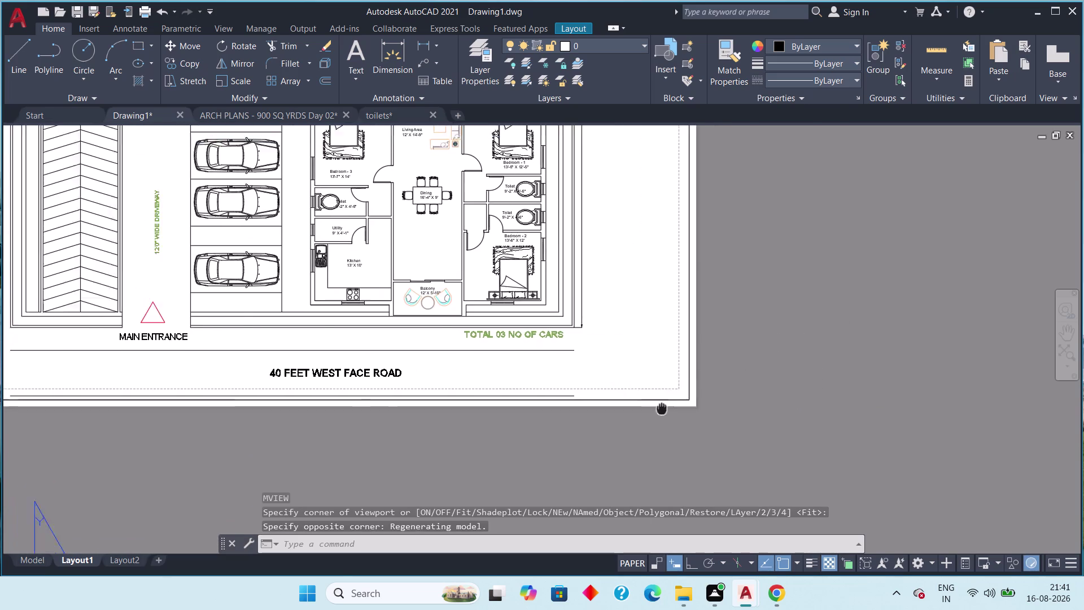
middle_drag(669, 413, 768, 466)
scroll(down, 3)
middle_drag(684, 400, 660, 399)
scroll(up, 3)
middle_drag(771, 379, 744, 376)
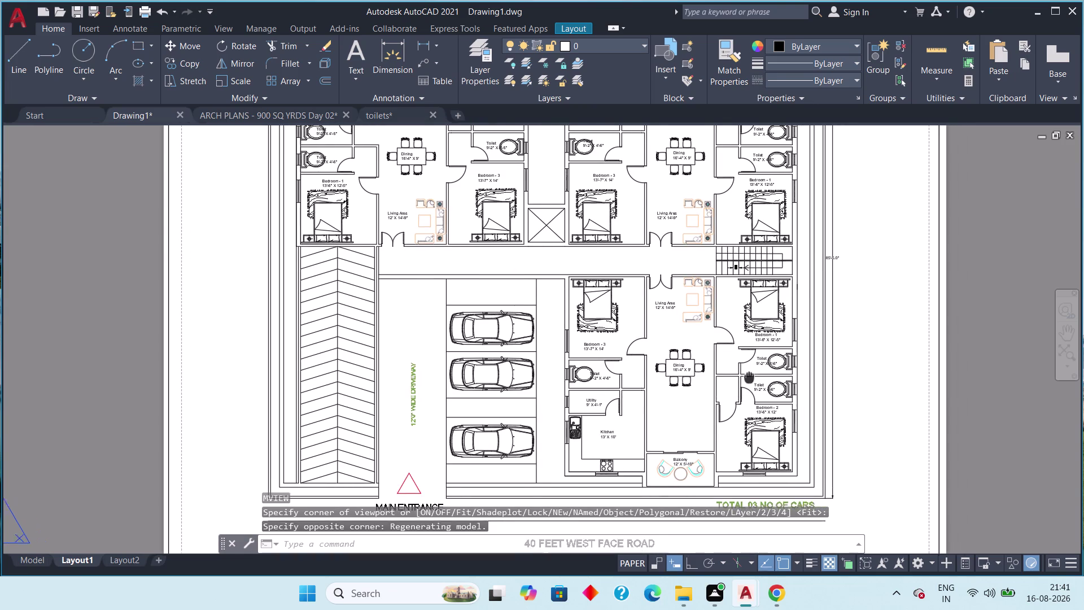
middle_drag(743, 376, 713, 378)
scroll(down, 3)
middle_drag(825, 354, 707, 356)
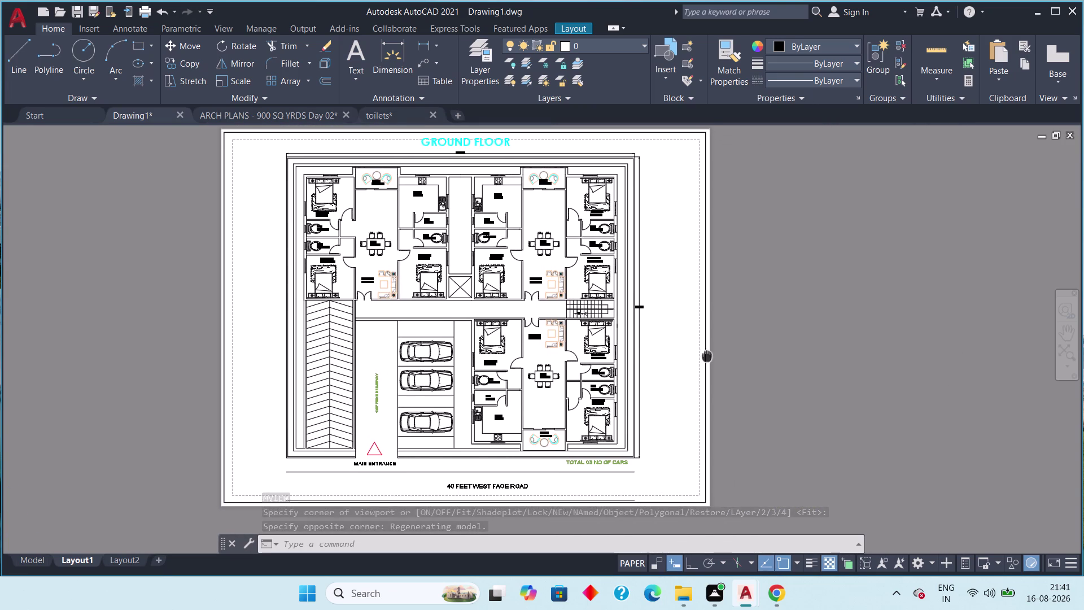
middle_drag(707, 356, 713, 353)
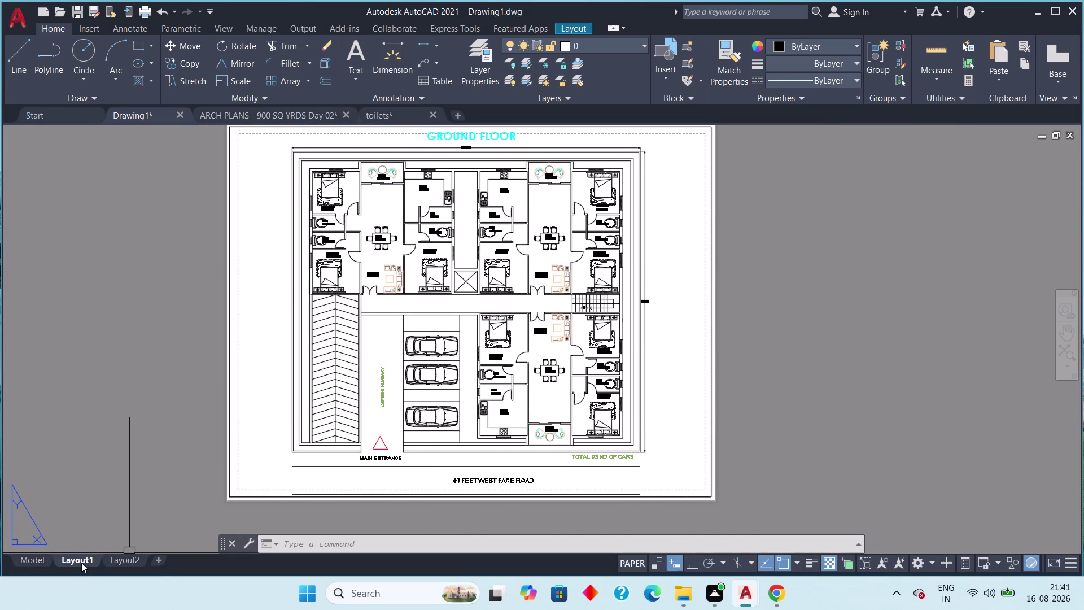
right_click(80, 560)
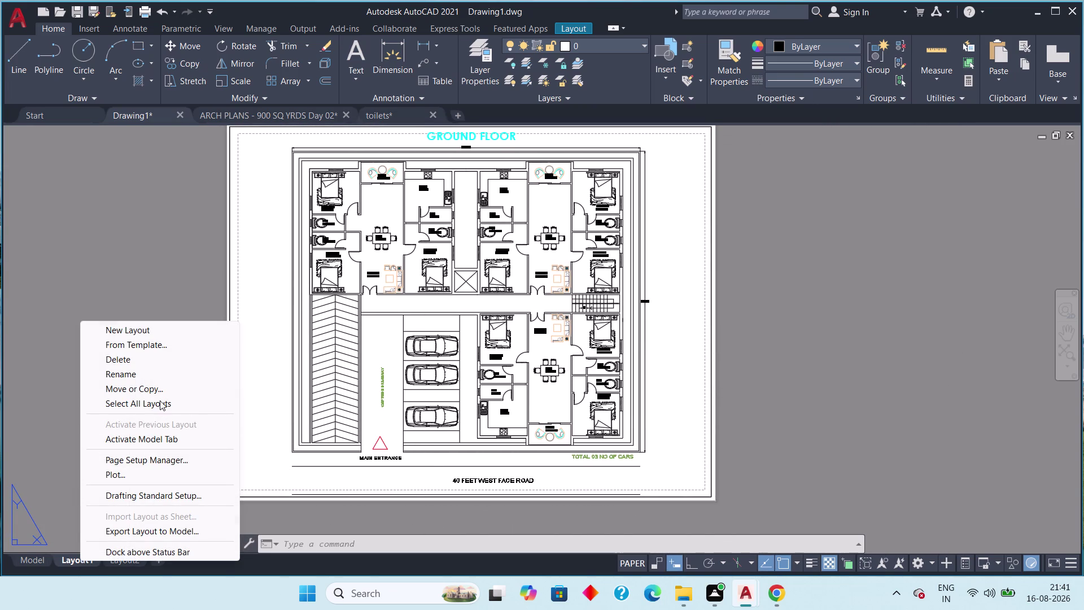
Set Layout1's page setup to monochrome.ctb, AutoCAD PDF (High Quality Print) and ISO full bleed A4 landscape.
click(163, 456)
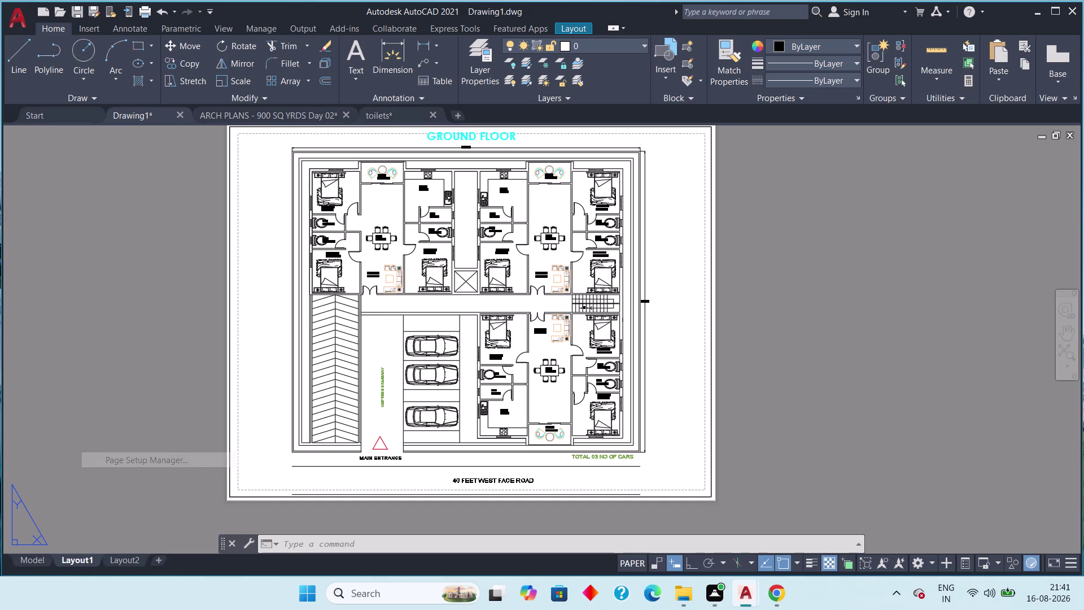
double_click(650, 271)
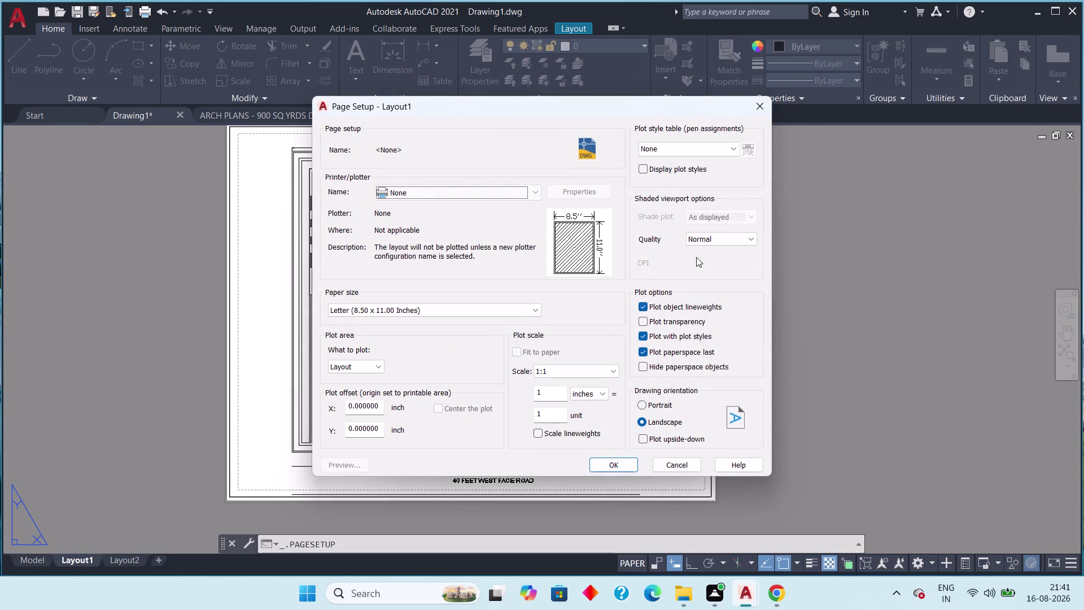
click(714, 145)
click(700, 215)
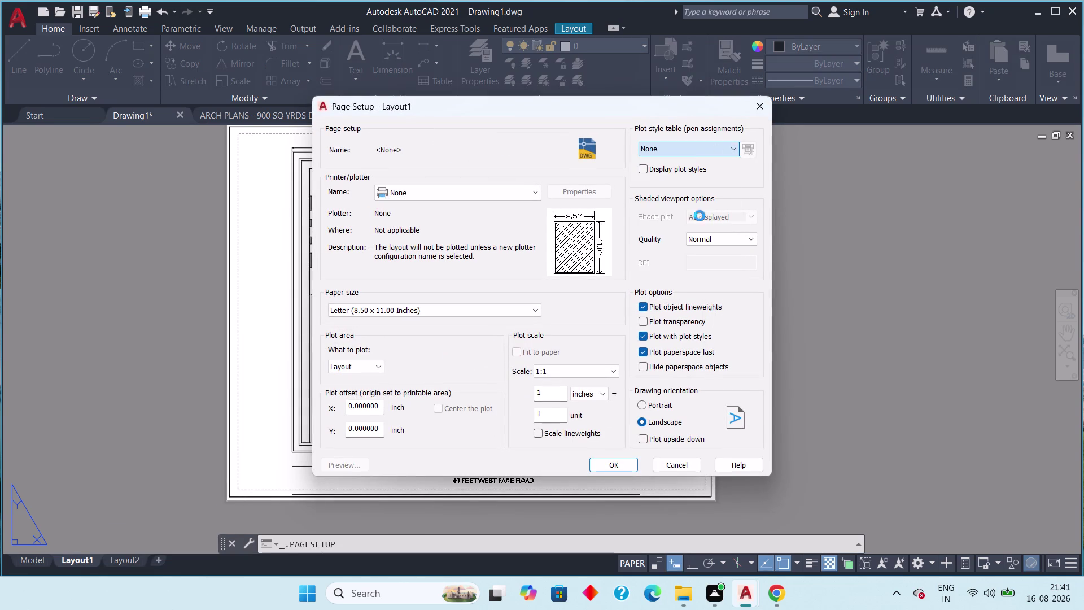
click(444, 191)
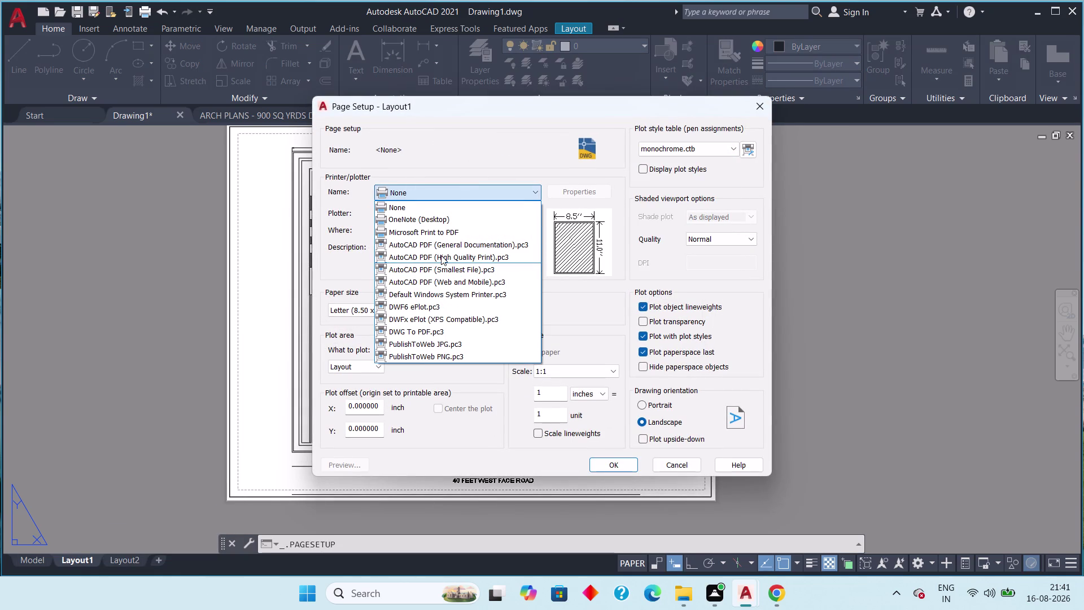
click(441, 255)
click(452, 310)
scroll(up, 3)
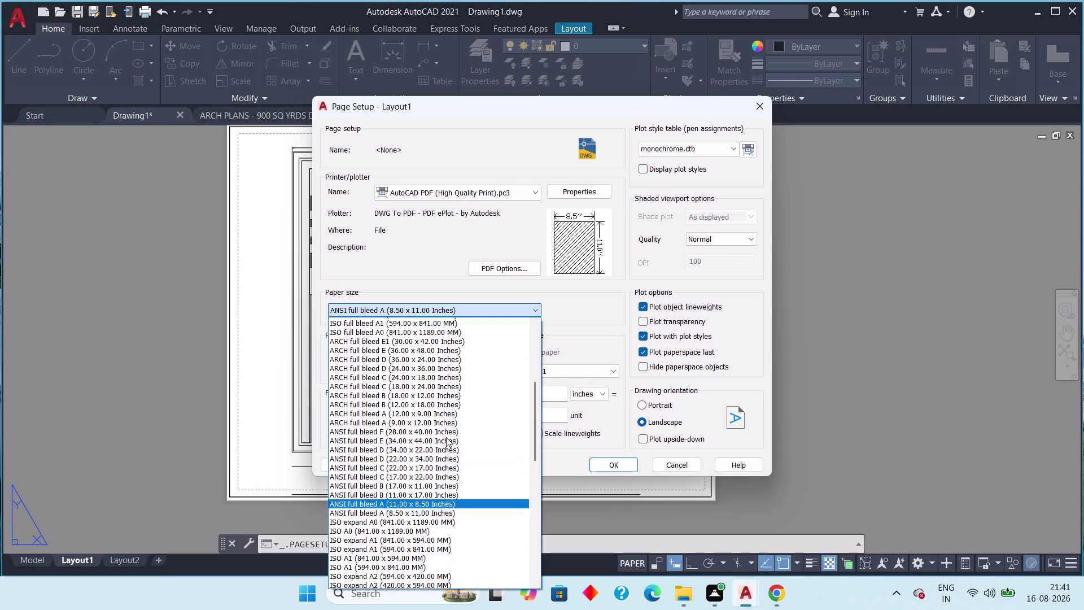
scroll(up, 3)
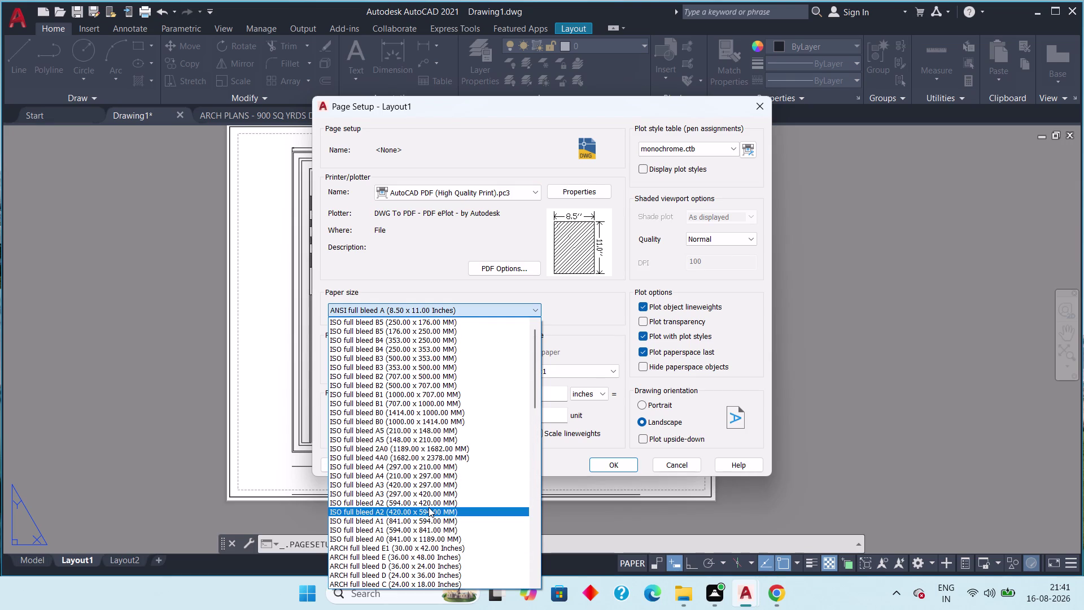
click(422, 467)
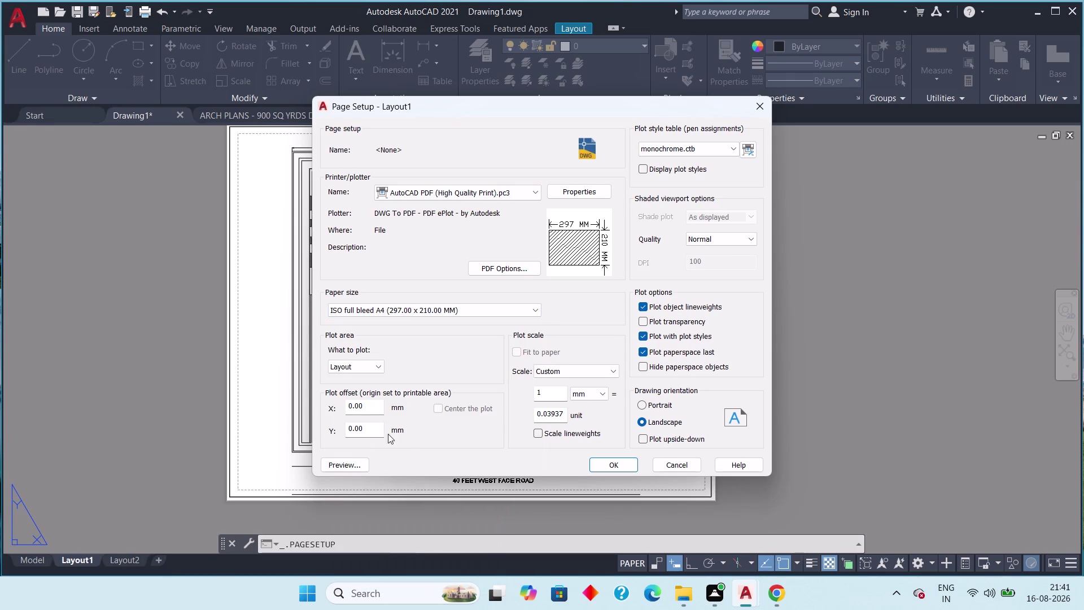
Abandon a Window plot area, turn off object lineweights, and preview the sheet.
click(371, 364)
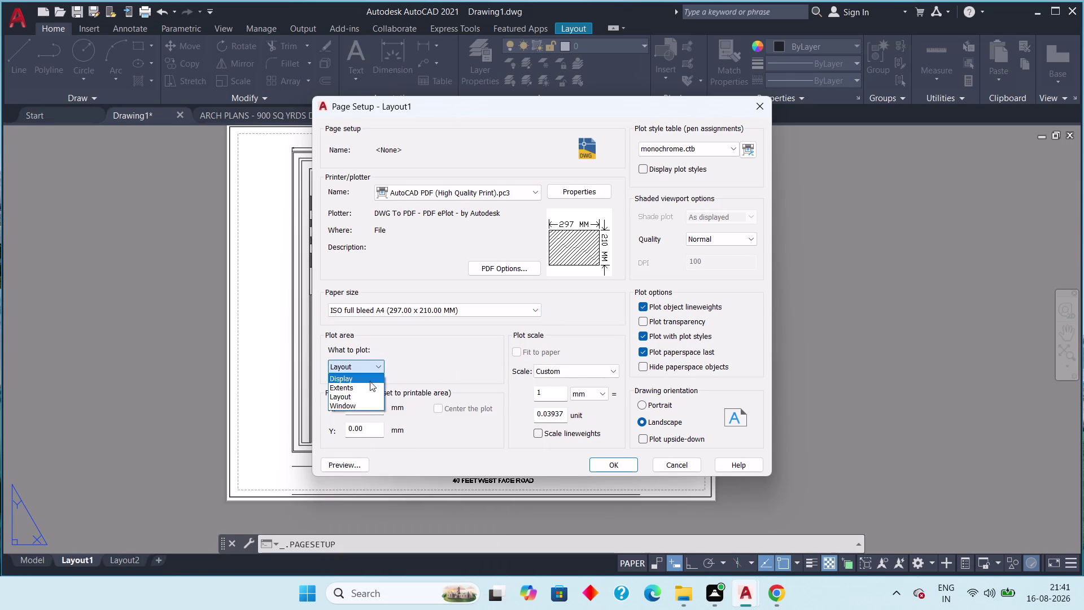
click(367, 404)
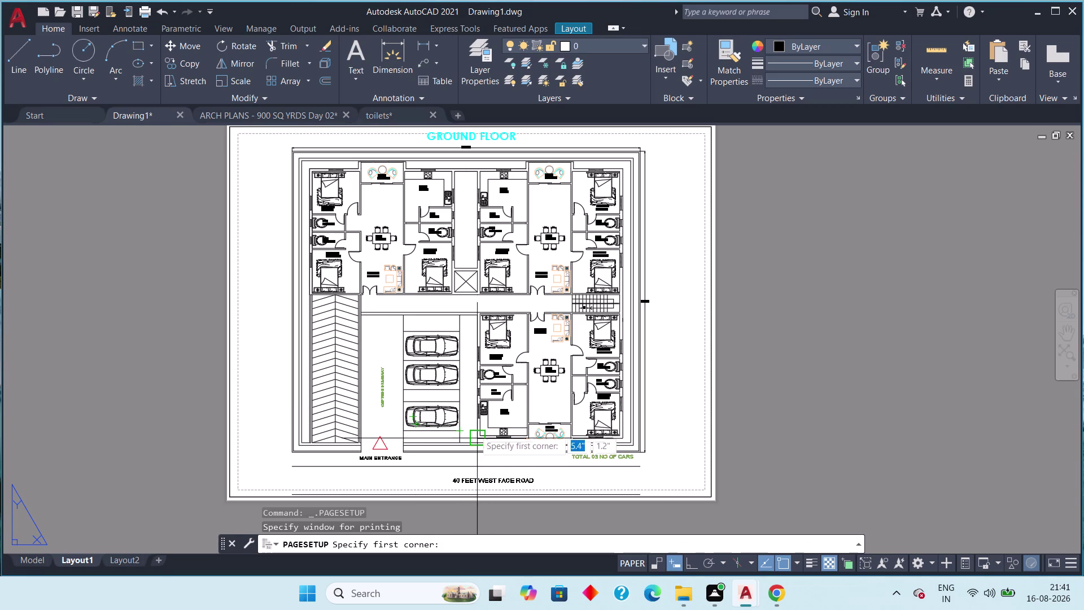
key(Escape)
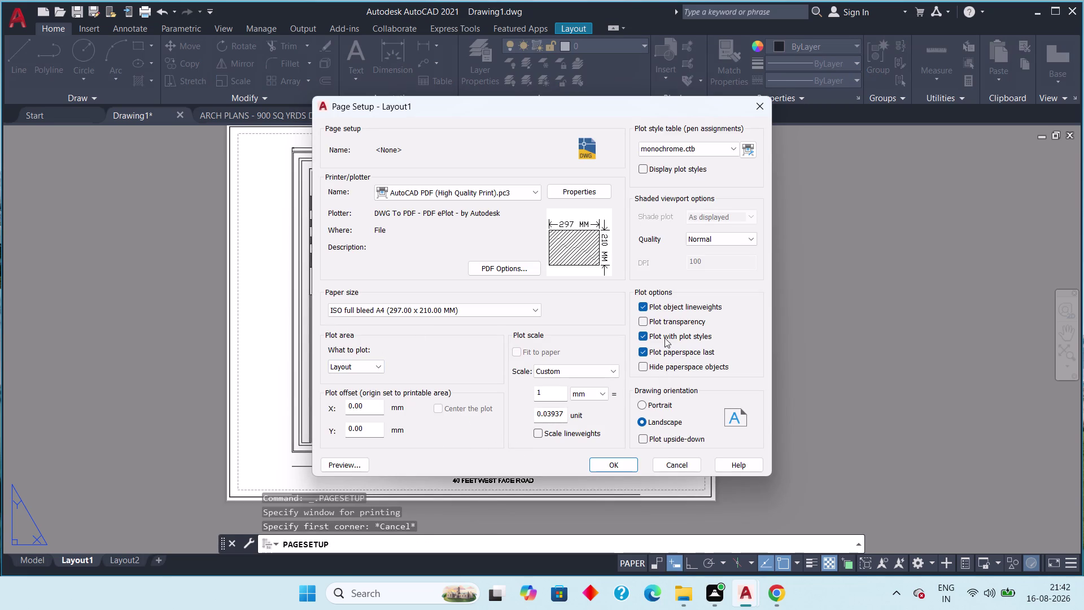
click(649, 309)
click(516, 354)
click(342, 464)
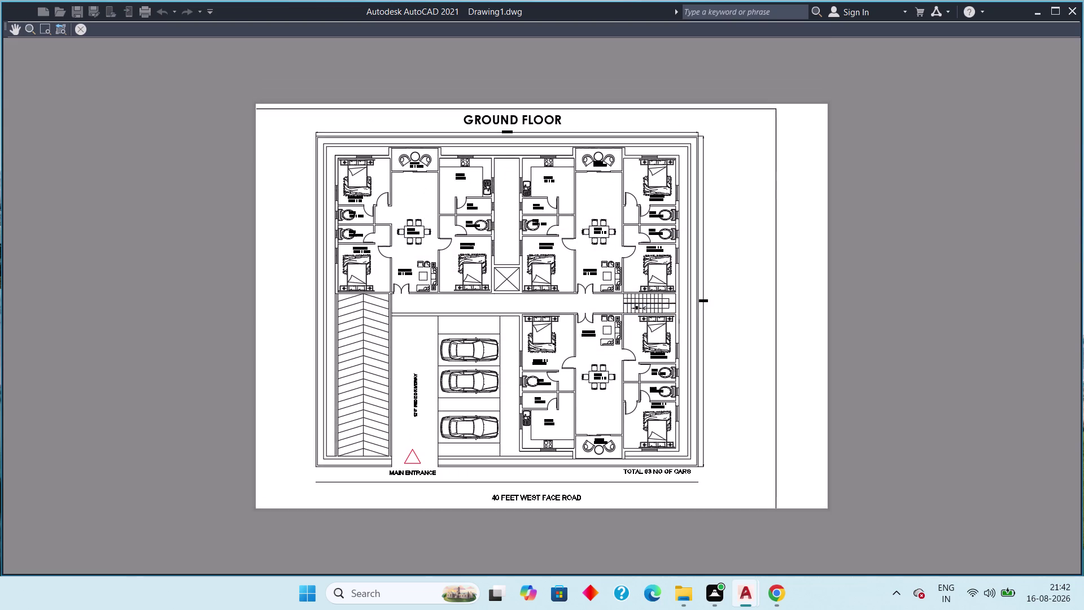
key(Escape)
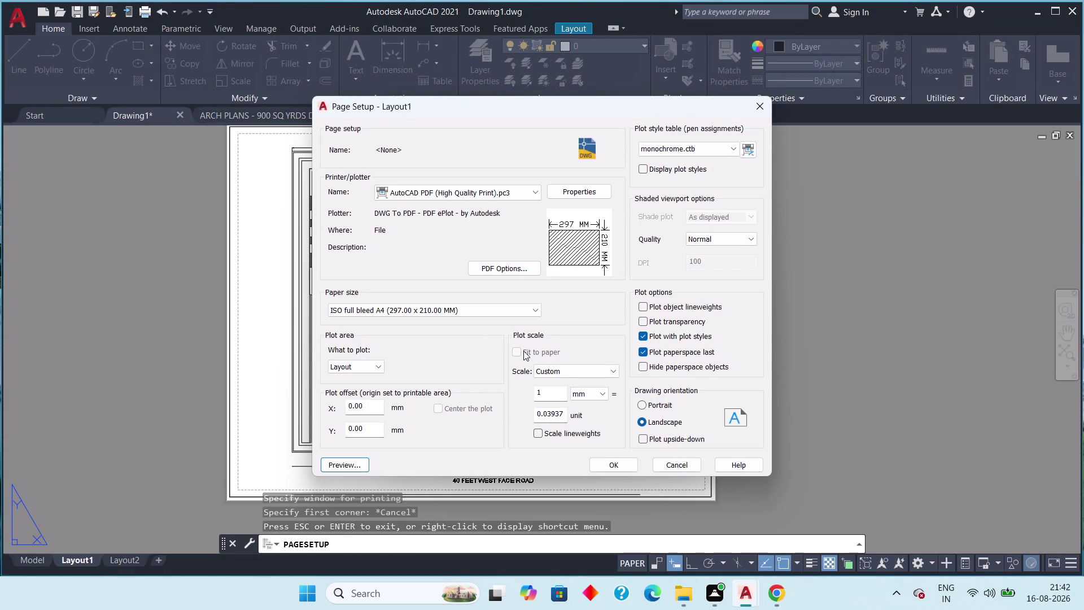
Confirm the page setup changes and close the Page Setup Manager.
click(613, 462)
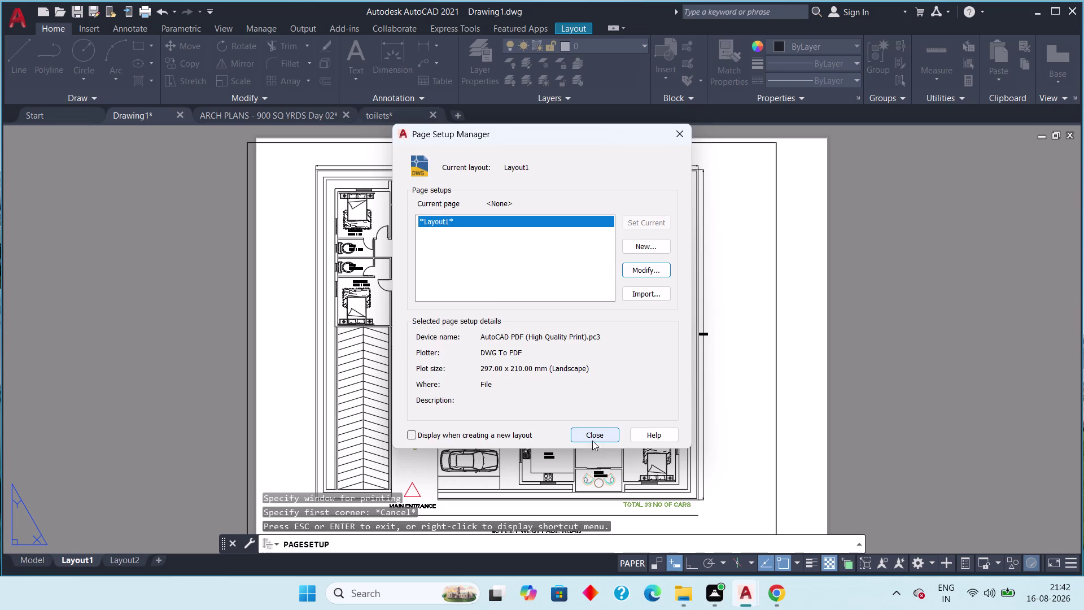
key(Escape)
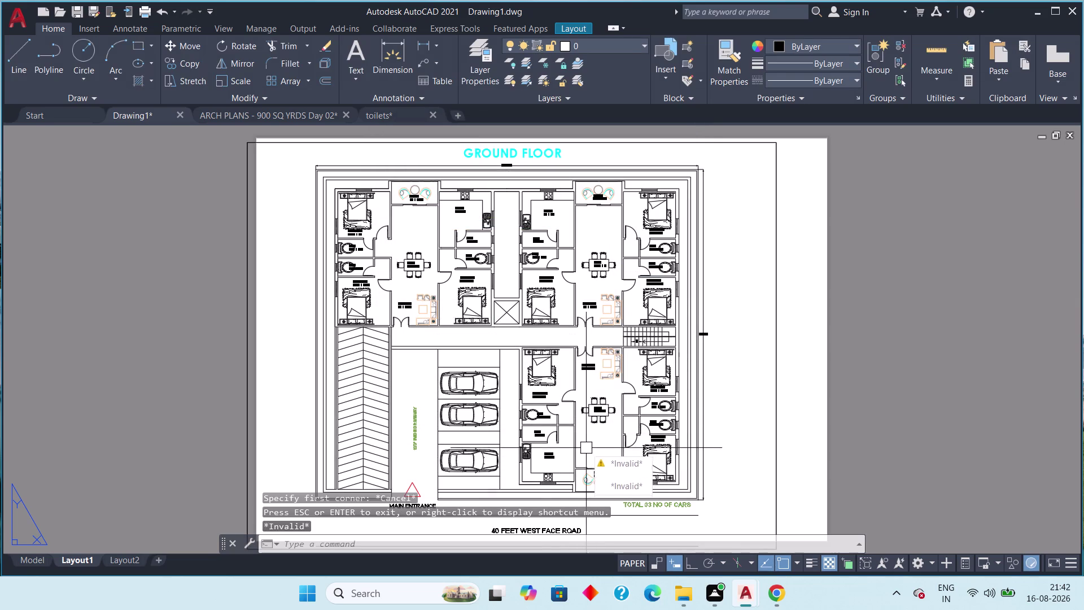
key(Escape)
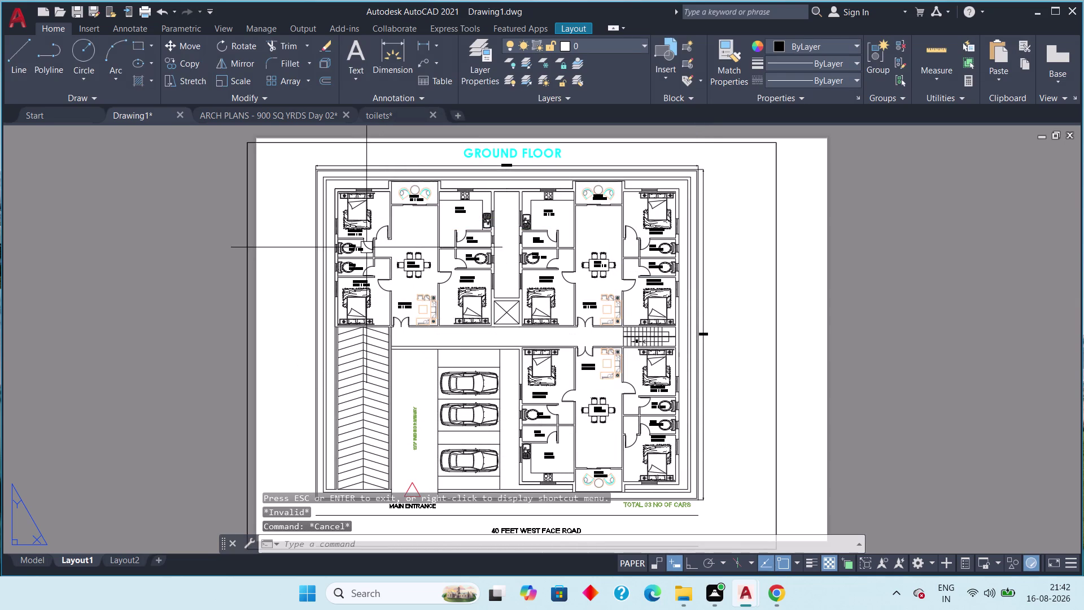
middle_drag(731, 283, 695, 288)
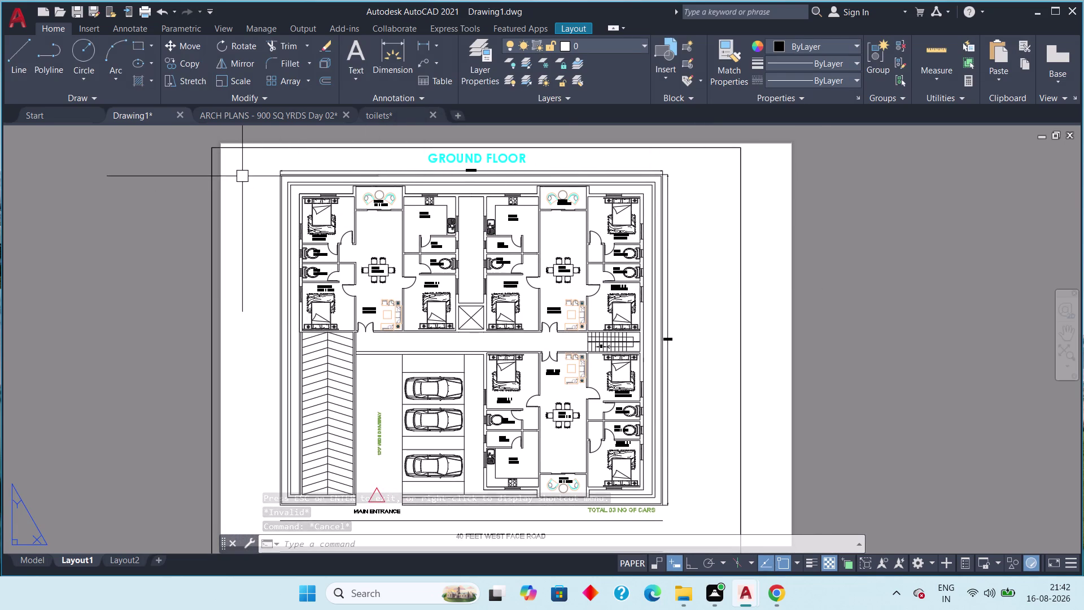
click(208, 181)
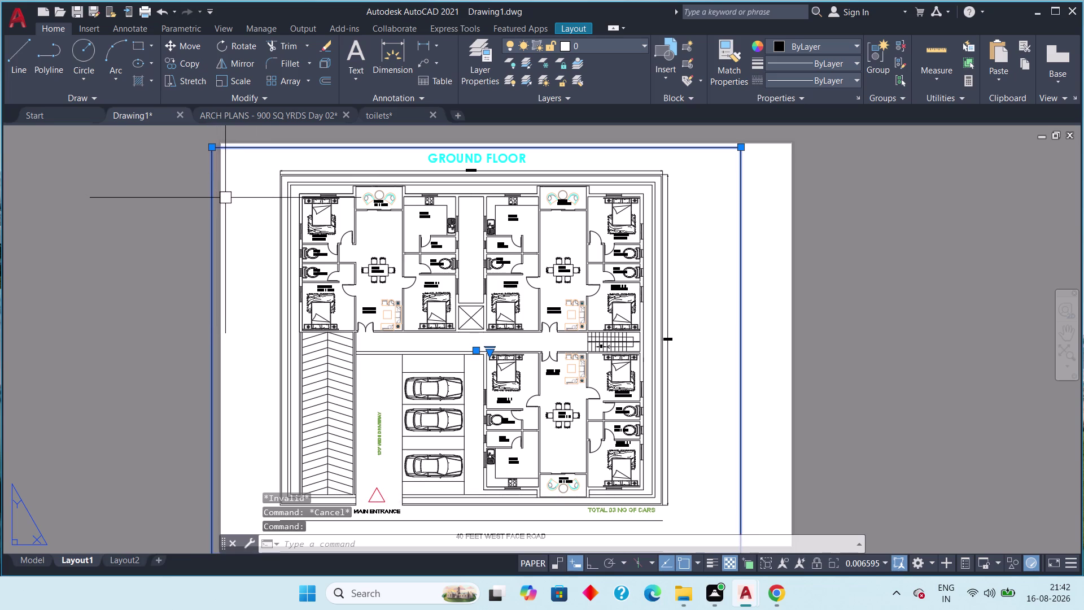
Move the viewport so its corner snaps onto the sheet's top-left corner.
key(m)
key(space)
middle_drag(232, 164, 256, 238)
scroll(up, 3)
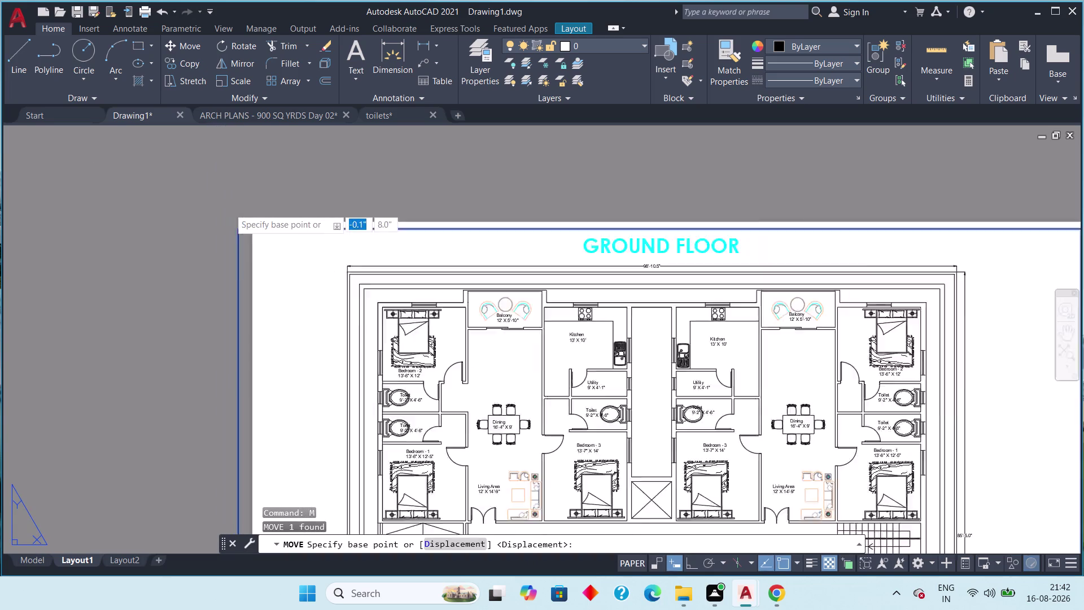
scroll(up, 3)
click(243, 262)
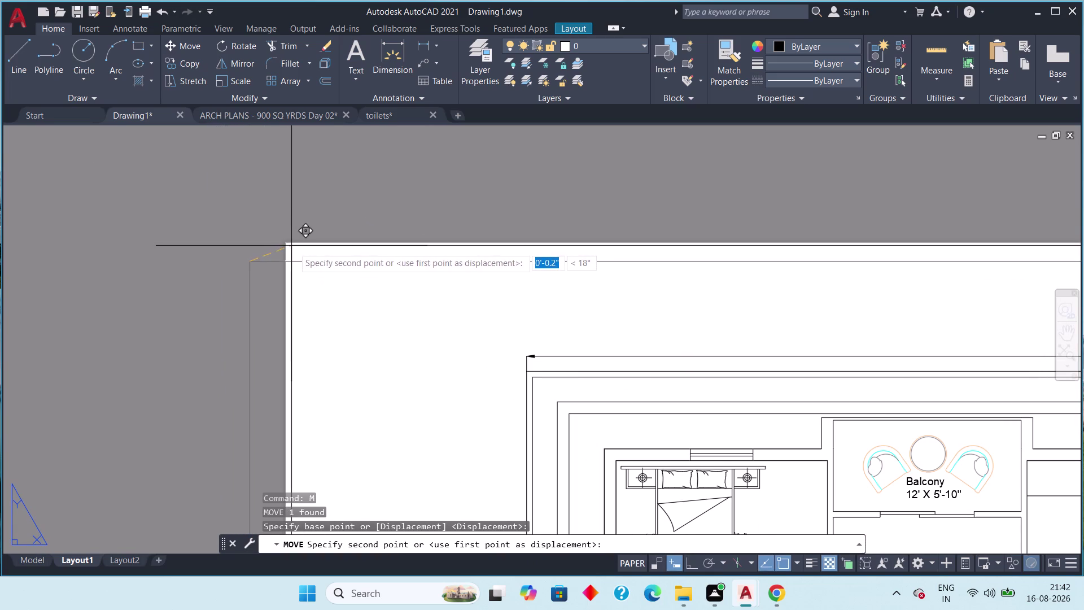
click(294, 248)
Erase the leftover frame object and recentre the sheet.
scroll(down, 3)
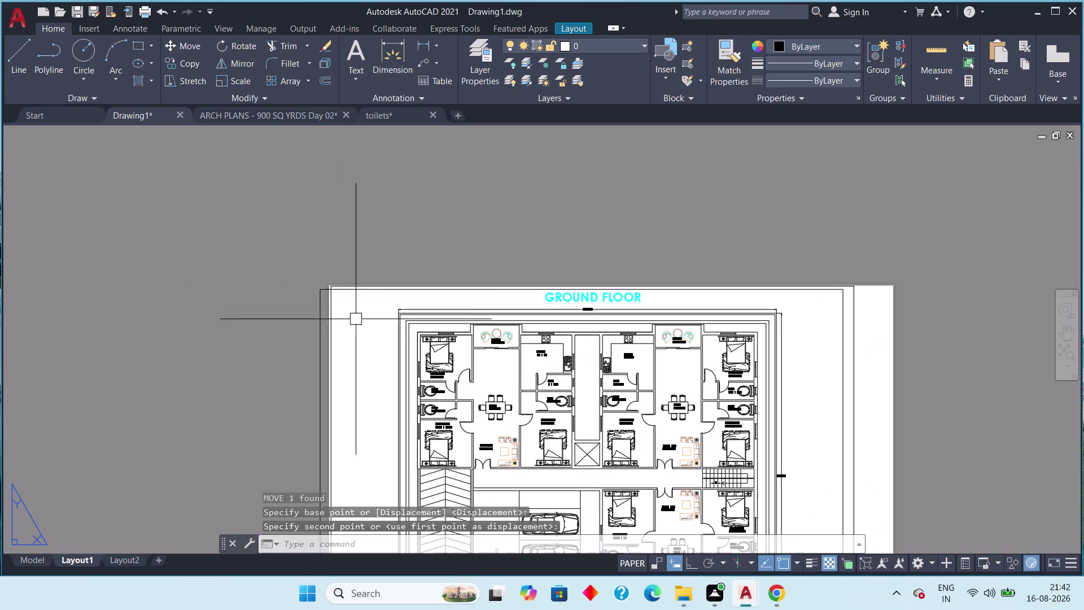
middle_drag(362, 330, 320, 316)
scroll(up, 3)
click(254, 296)
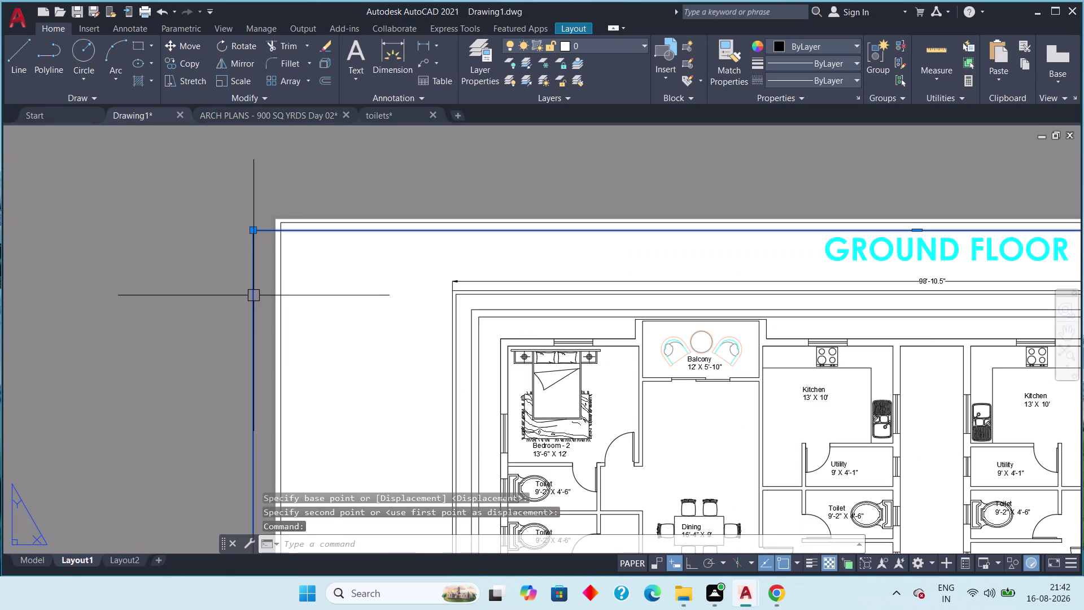
key(Delete)
scroll(down, 3)
middle_drag(327, 330, 205, 224)
middle_drag(204, 219, 195, 194)
scroll(down, 3)
scroll(up, 3)
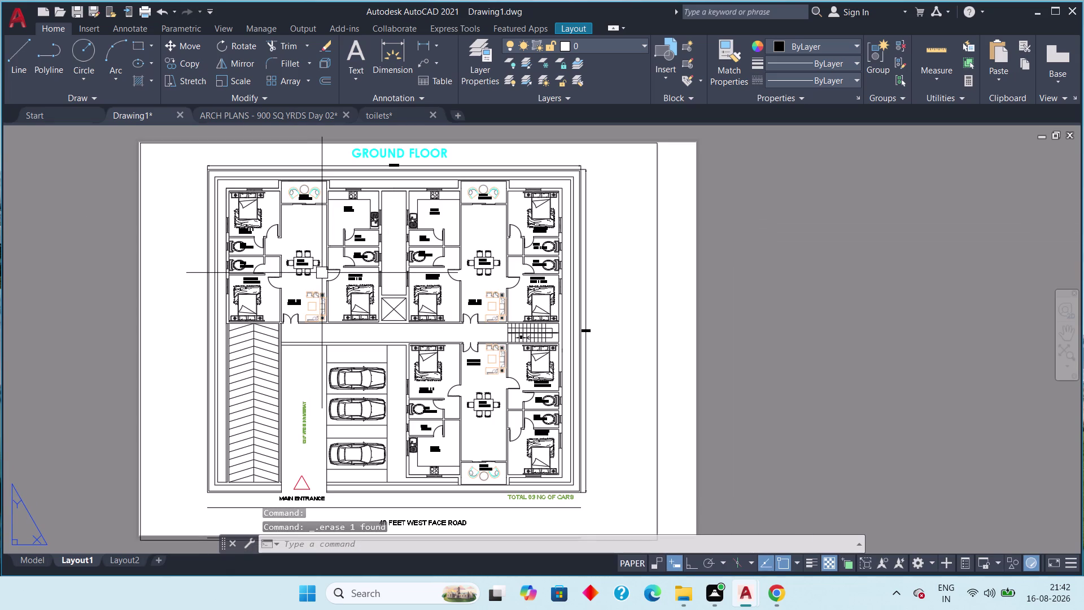
Start PLOT for Layout1, continuing with just this single sheet.
text(plot)
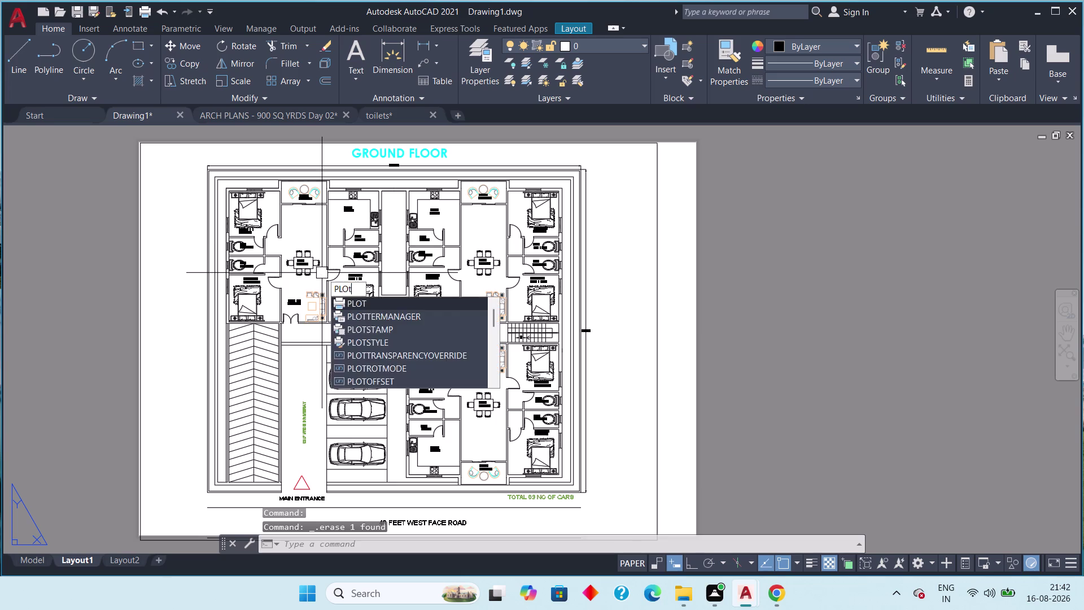
key(Return)
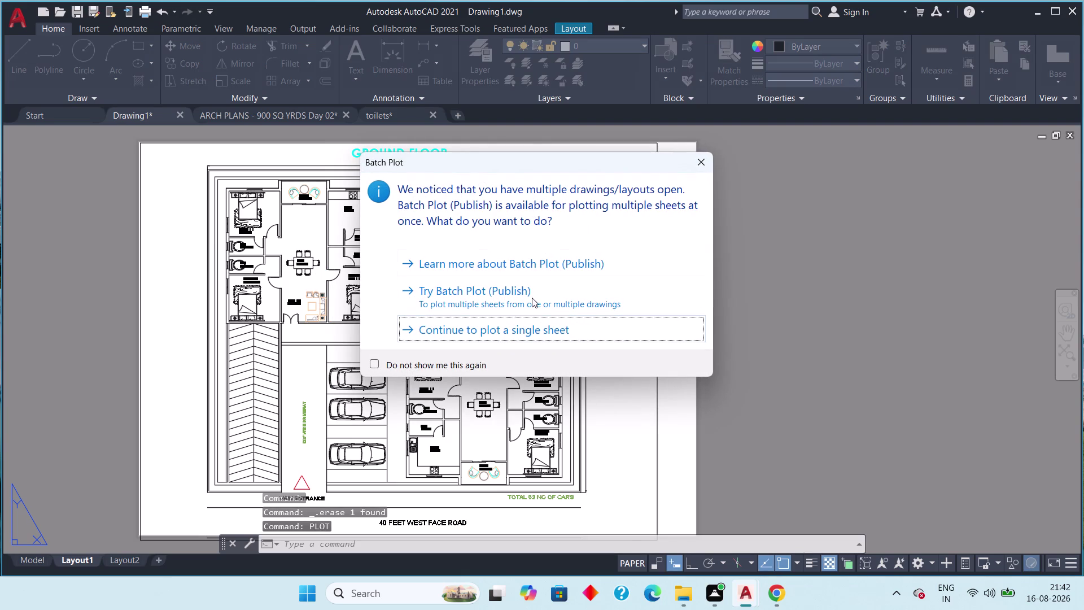
click(531, 320)
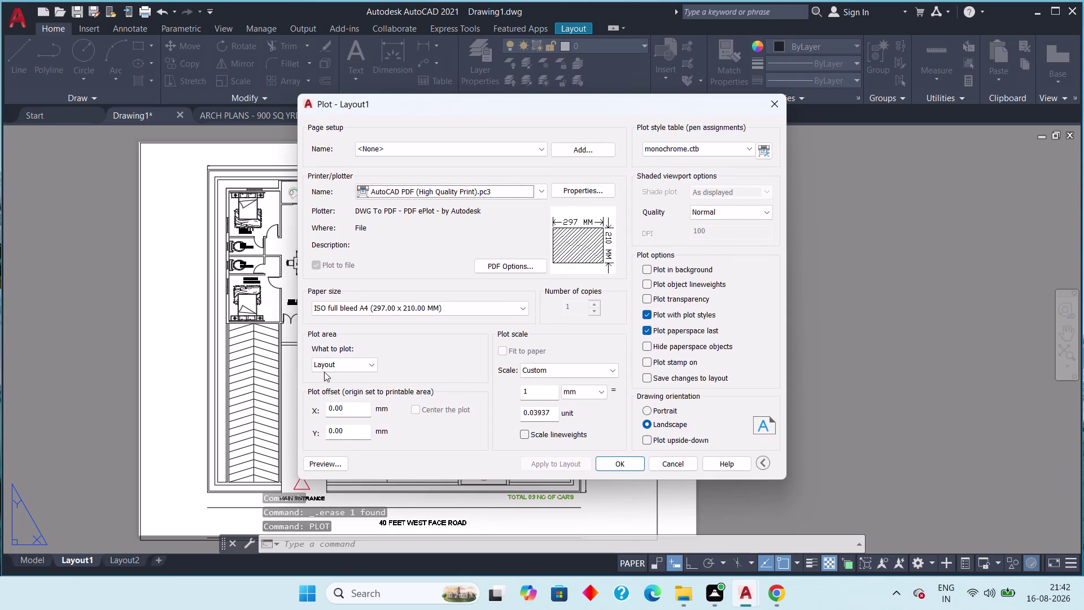
click(448, 191)
click(449, 190)
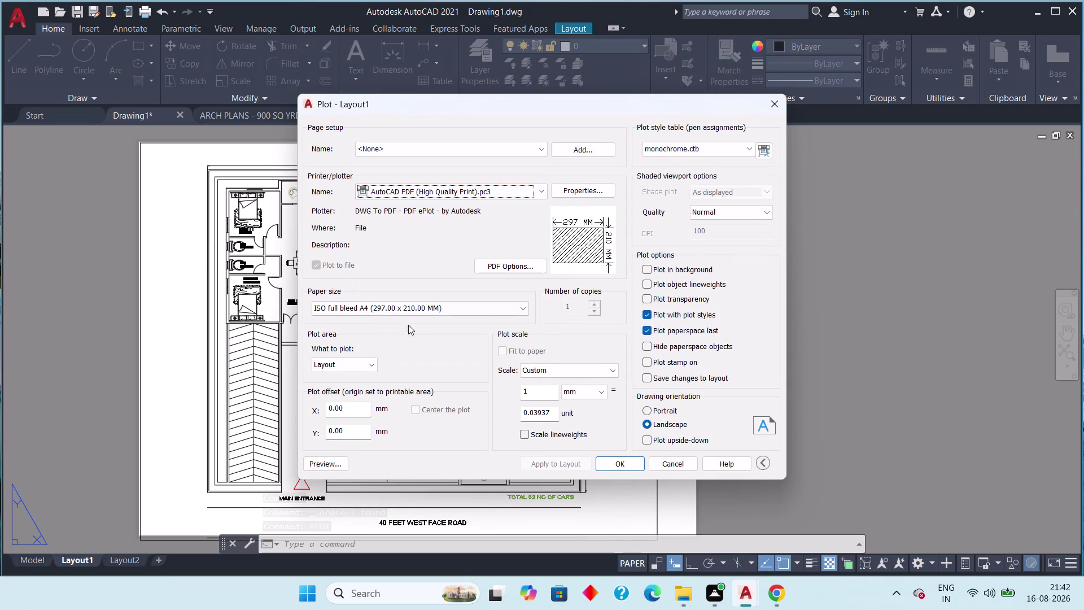
Abandon a Window plot area, preview the Layout plot, then confirm with OK.
click(351, 363)
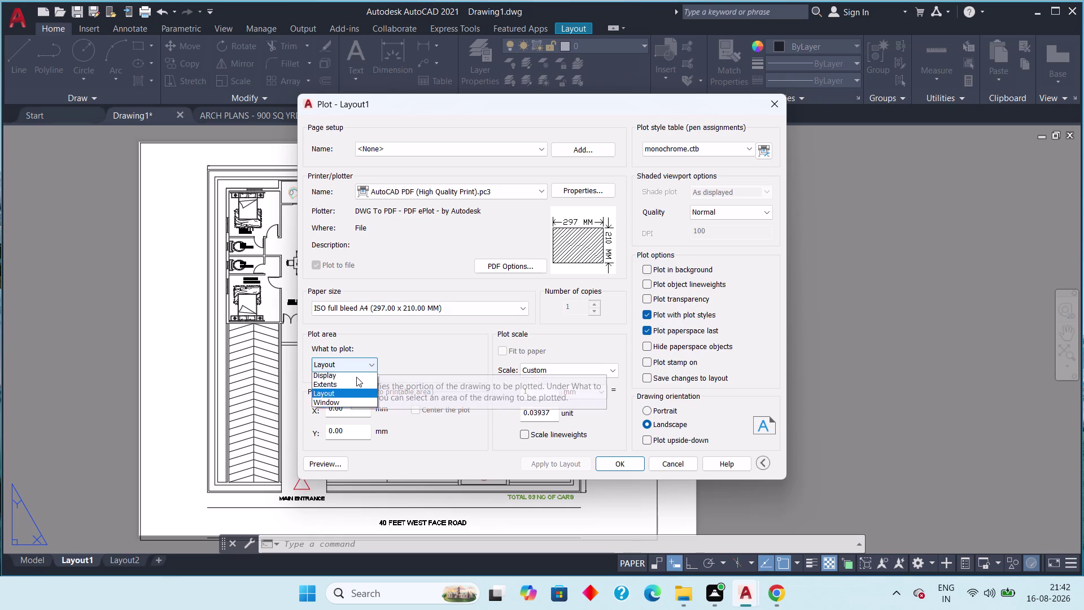
click(358, 400)
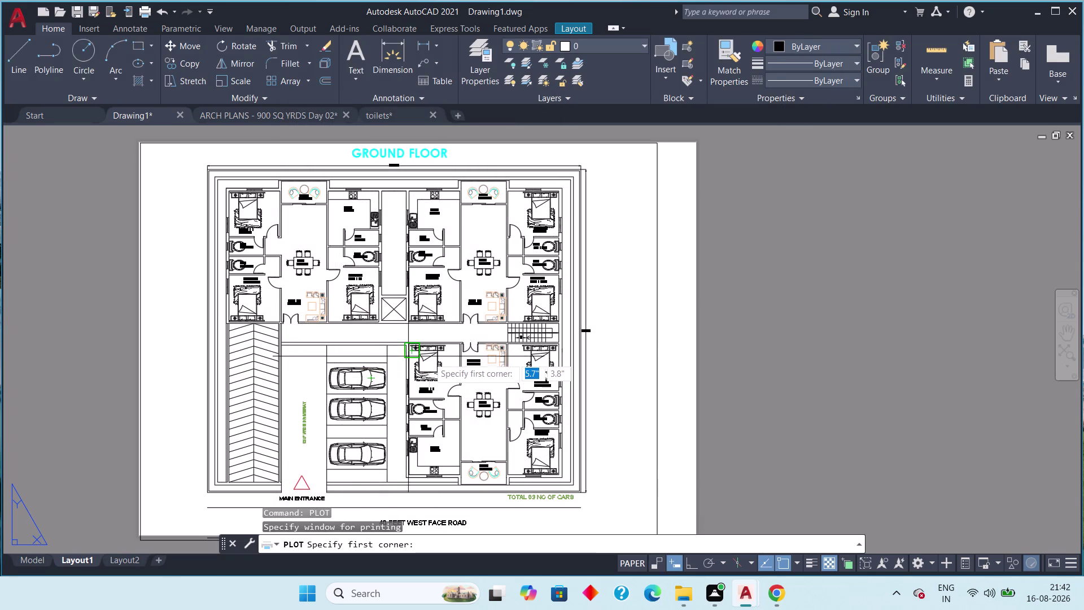
key(Escape)
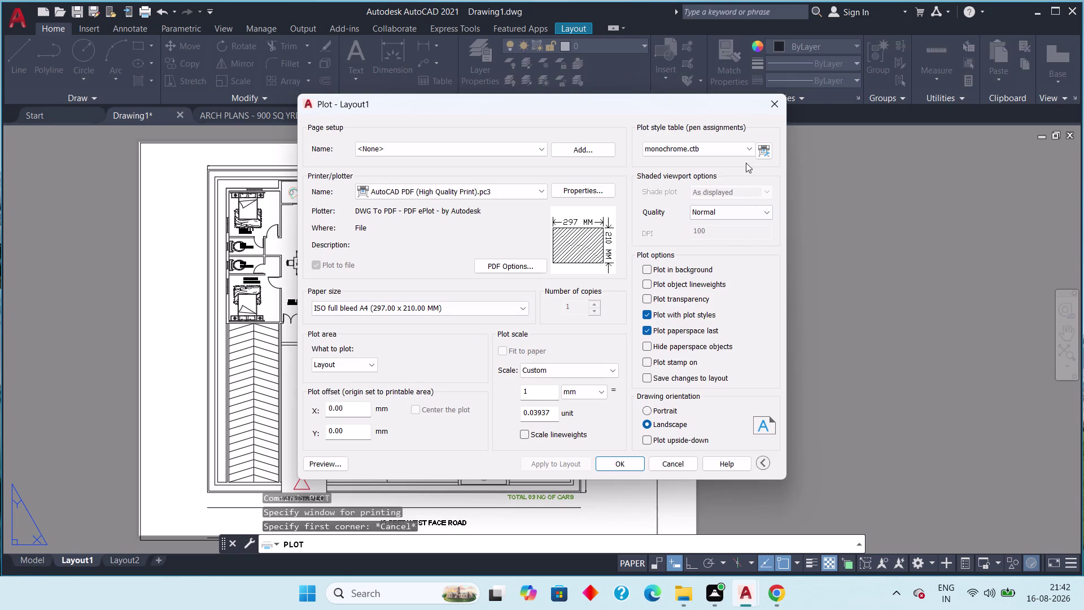
click(334, 462)
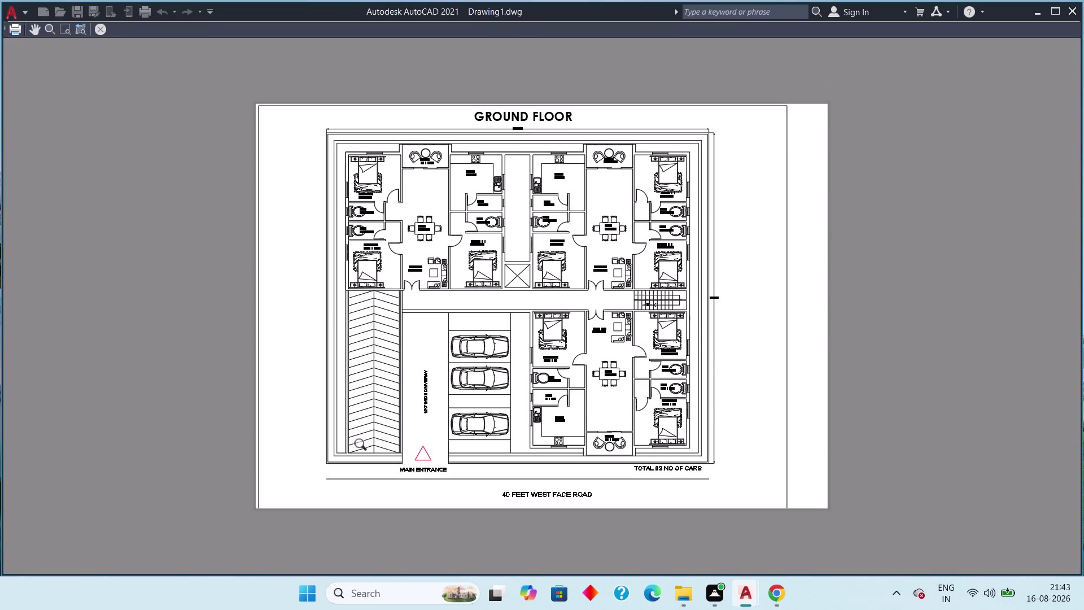
key(Escape)
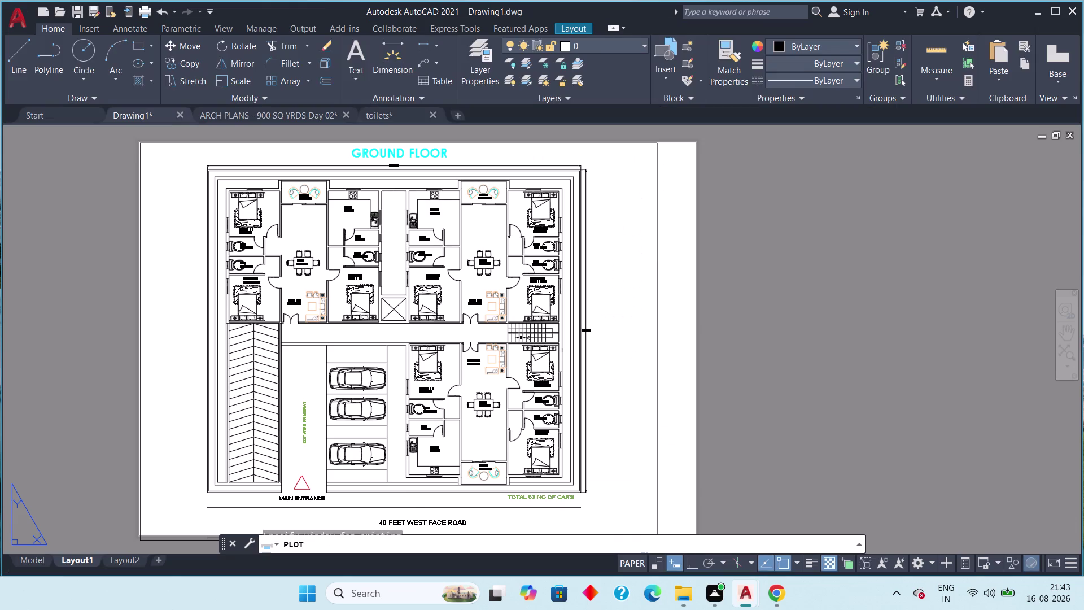
click(619, 471)
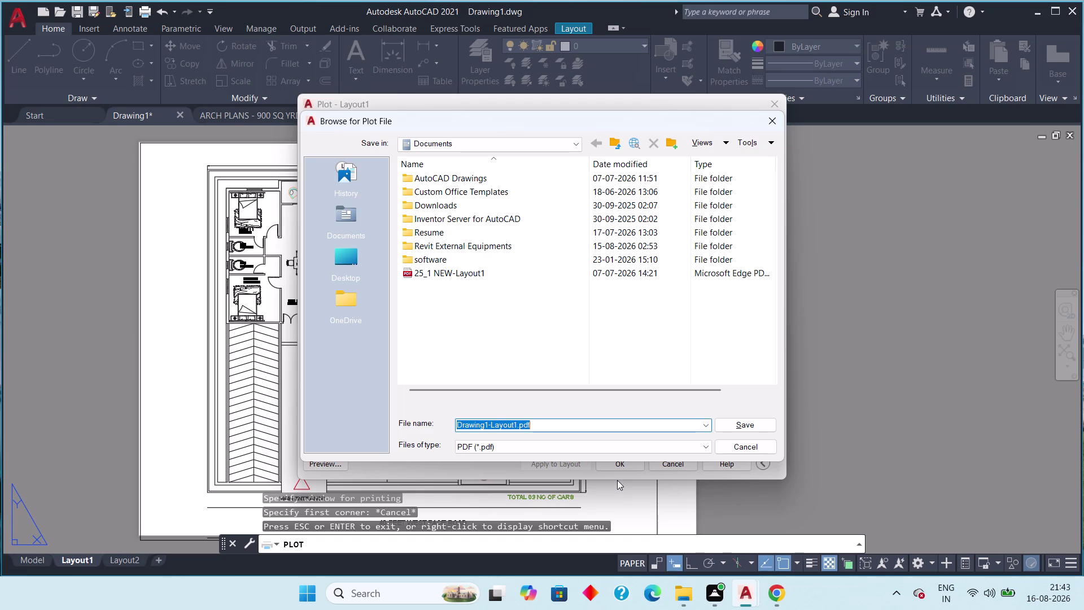
Back out of the PDF save prompt and restart the plot to choose the output file.
scroll(up, 3)
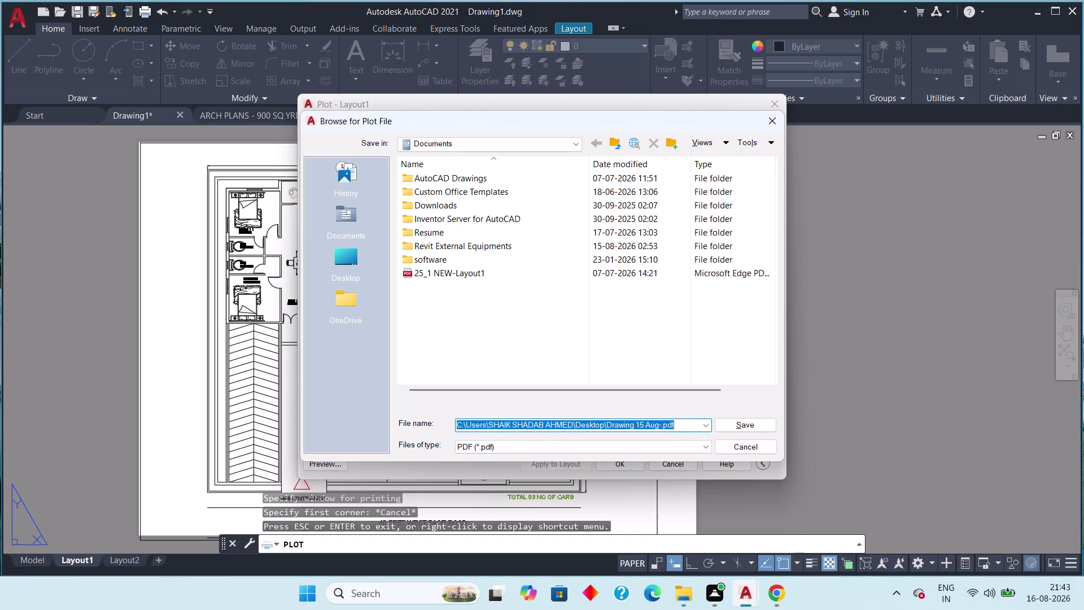
scroll(down, 3)
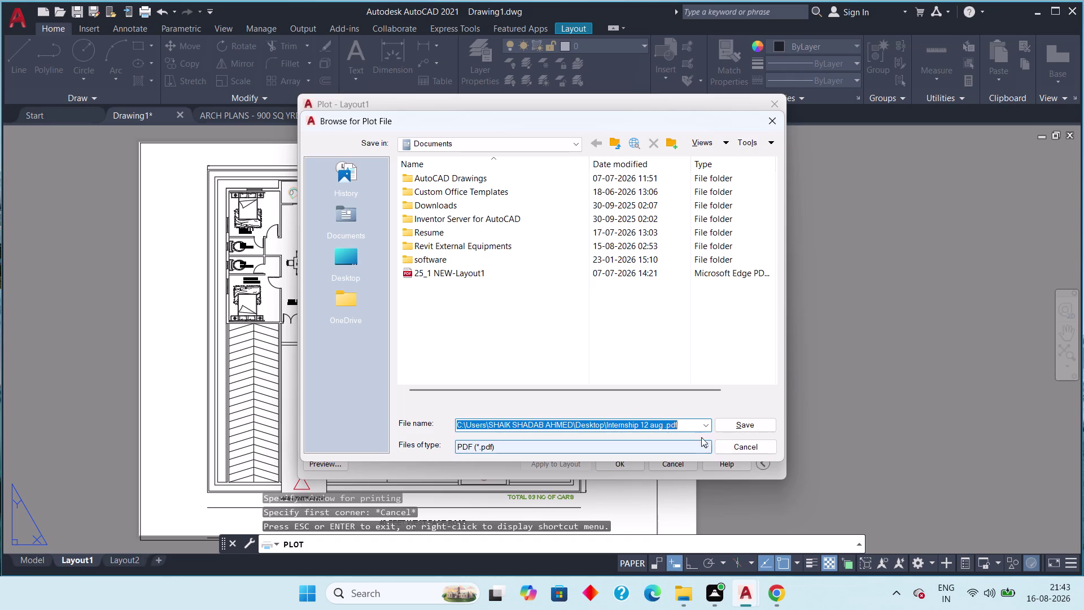
scroll(down, 3)
scroll(down, 3)
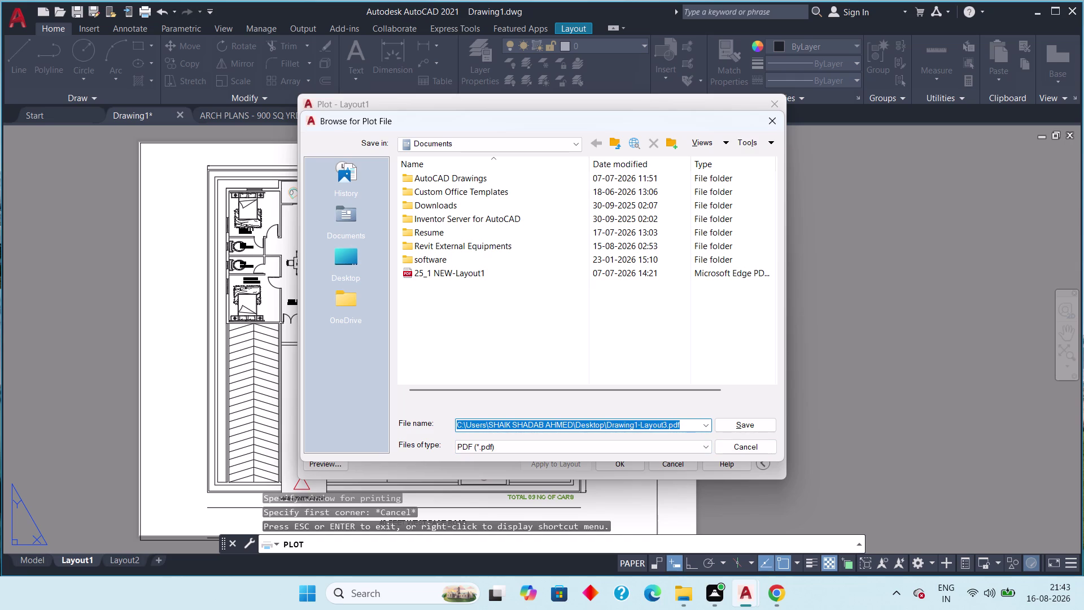
scroll(down, 3)
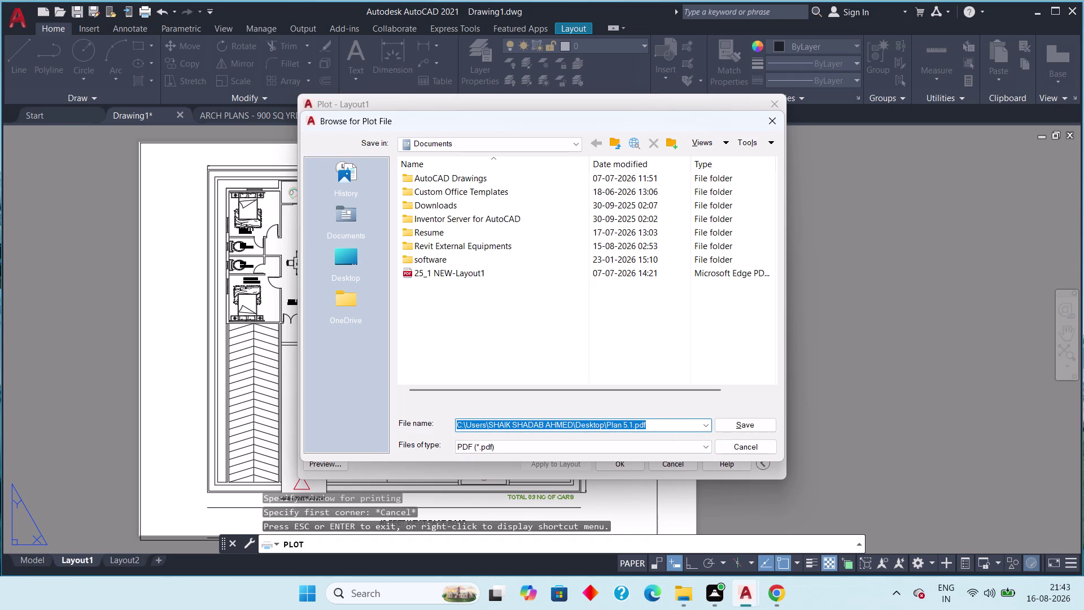
click(728, 448)
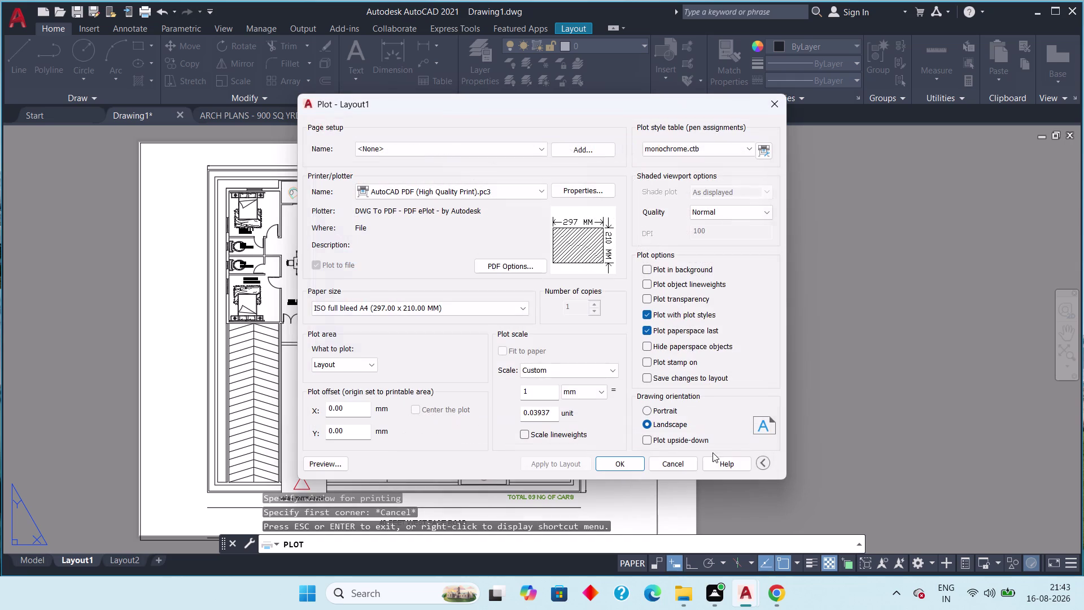
click(623, 469)
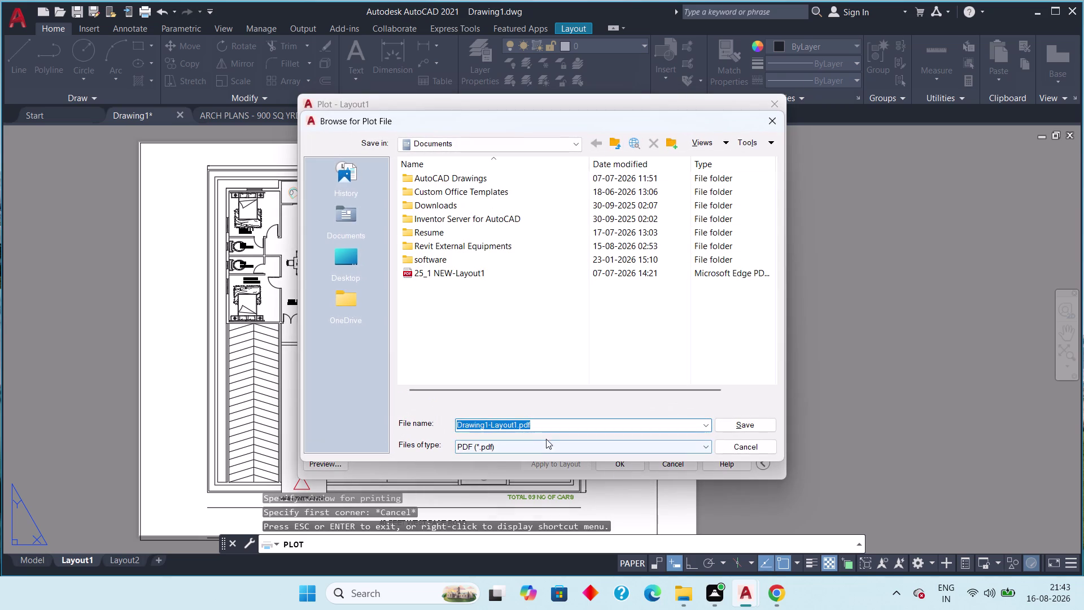
Replace the Layout1 suffix in the PDF file name with '16 Aug'.
click(516, 426)
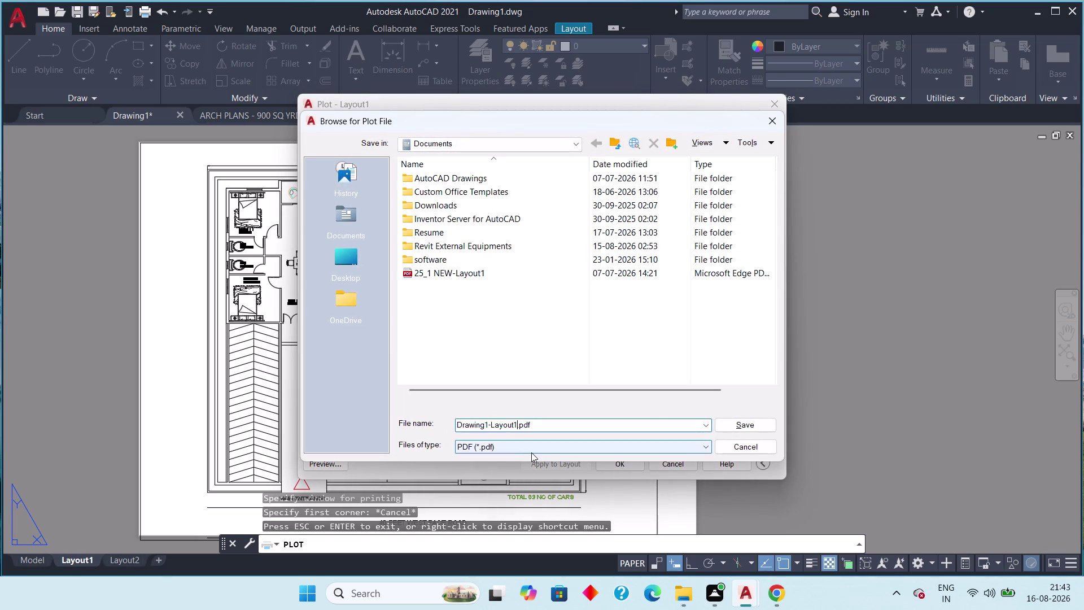
key(BackSpace)
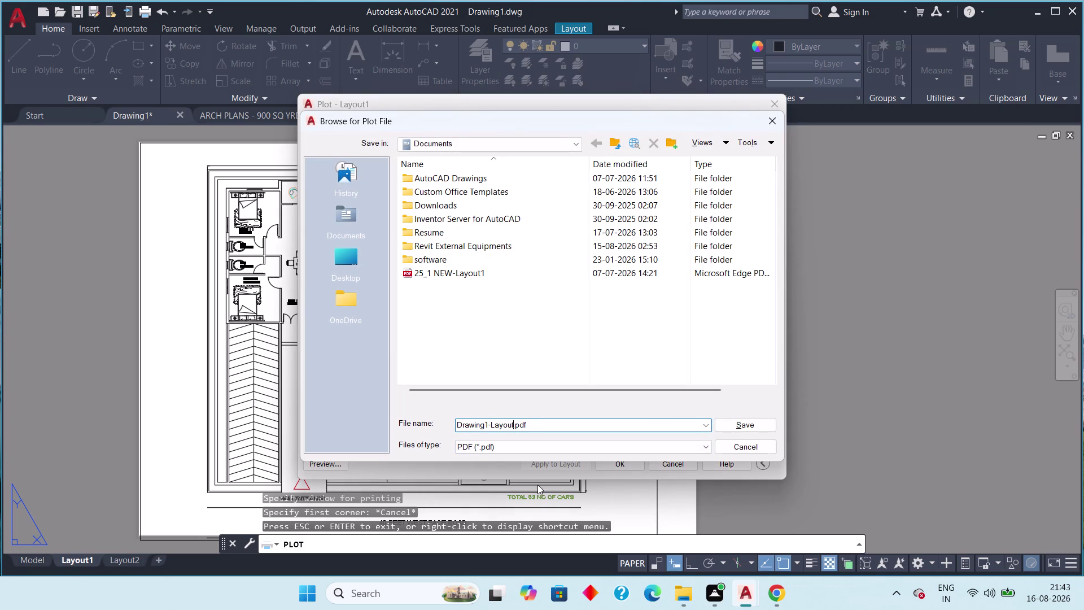
key(BackSpace)
key(BackSpace)
key(BackSpace)
key(BackSpace)
key(BackSpace)
key(BackSpace)
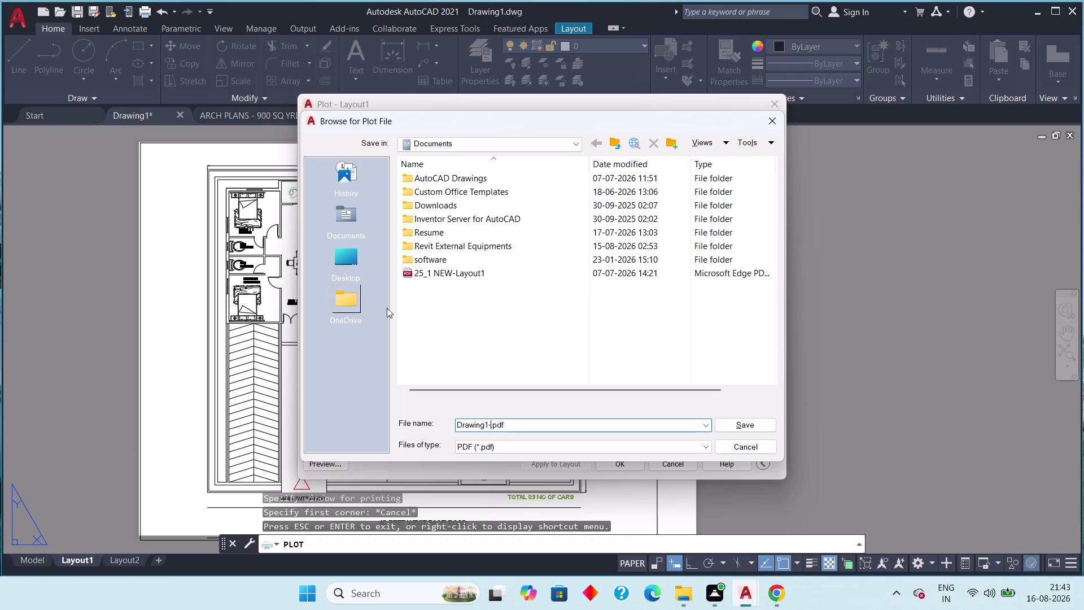
text(16)
key(space)
key(shift+a)
text(ug)
key(space)
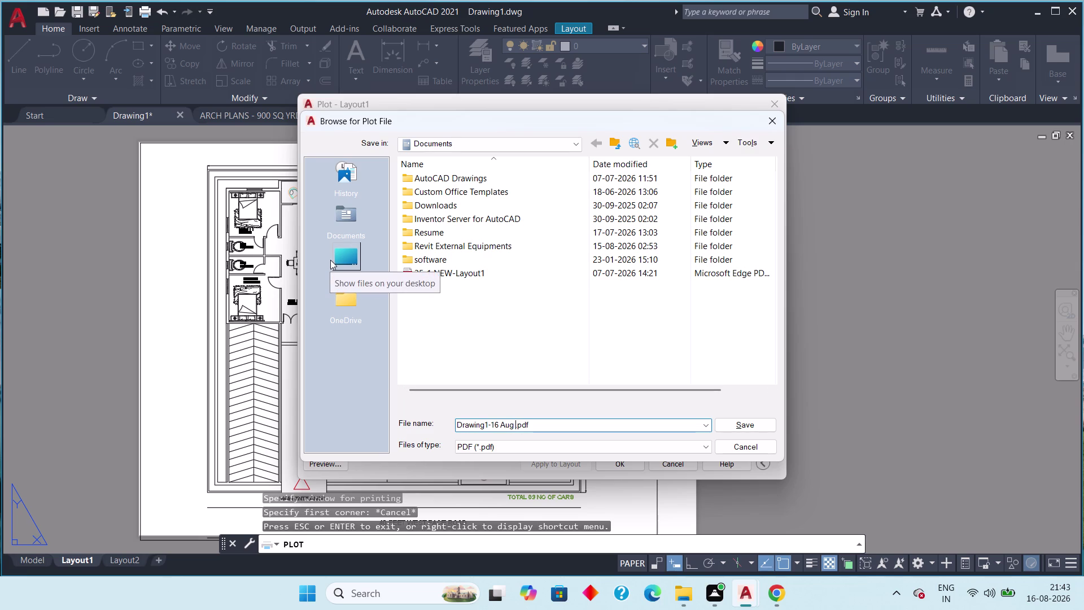
Remove the 1 after Drawing and save 'Drawing-16 Aug .pdf' to the Desktop.
click(486, 425)
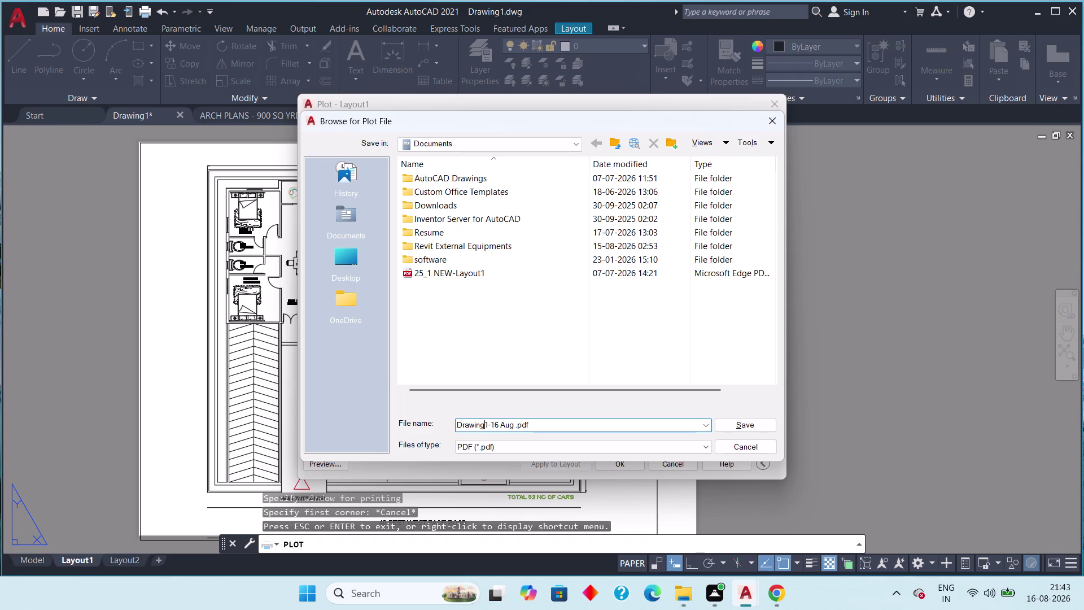
click(487, 423)
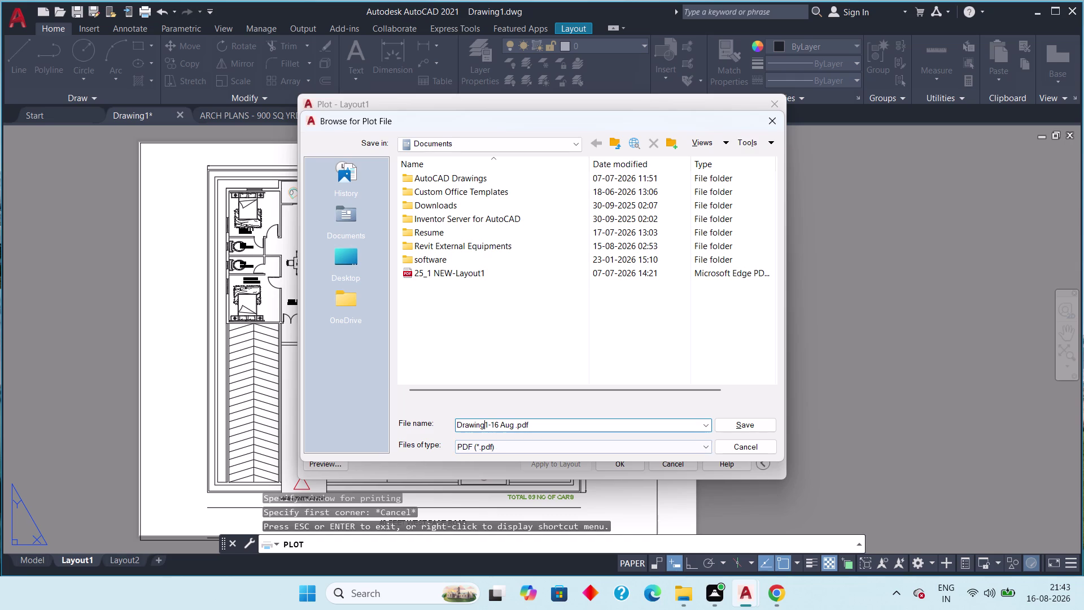
click(488, 425)
key(BackSpace)
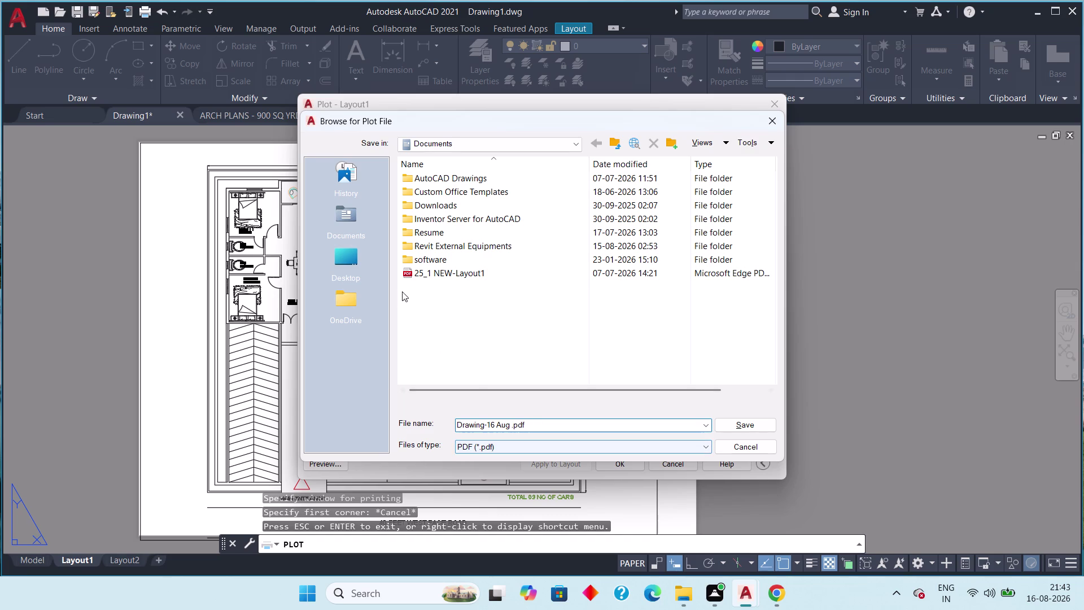
click(350, 262)
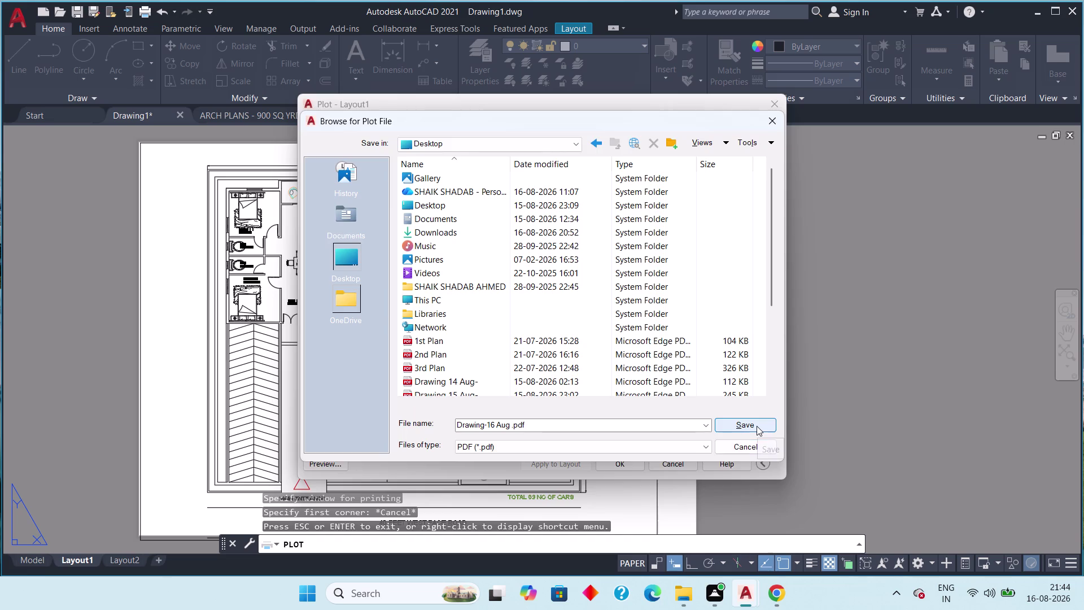
click(756, 426)
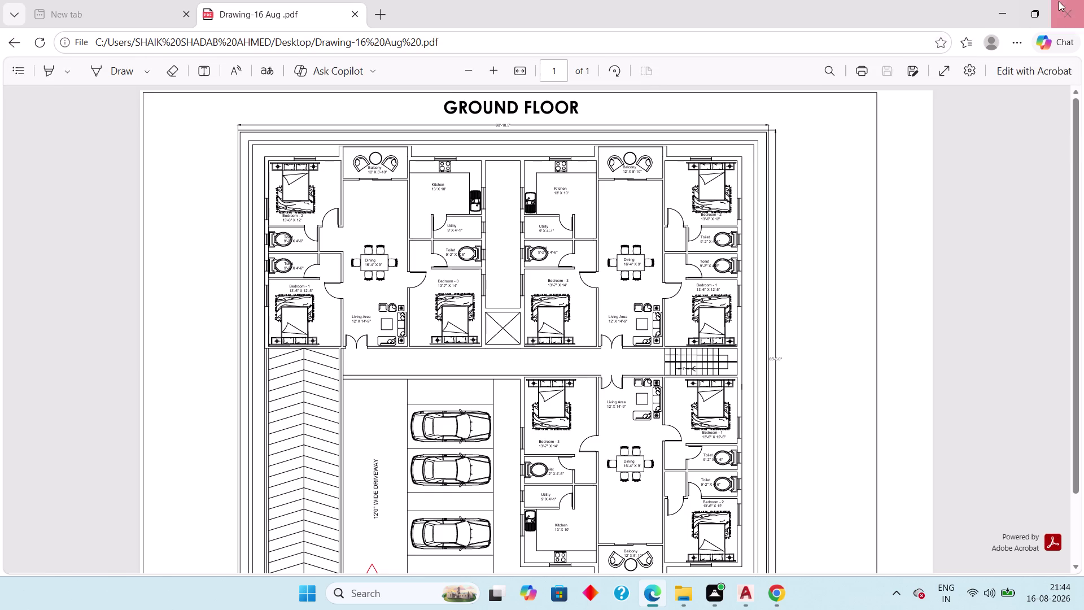
Close the browser PDF view, cancel the leftover command, and return to model space.
click(1083, 15)
key(Escape)
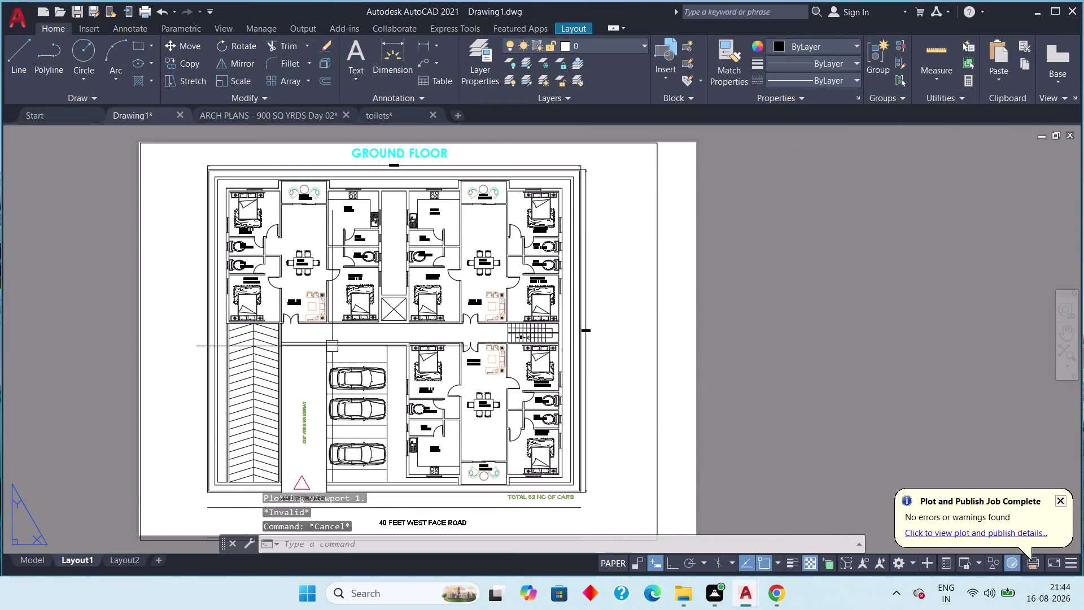
click(33, 557)
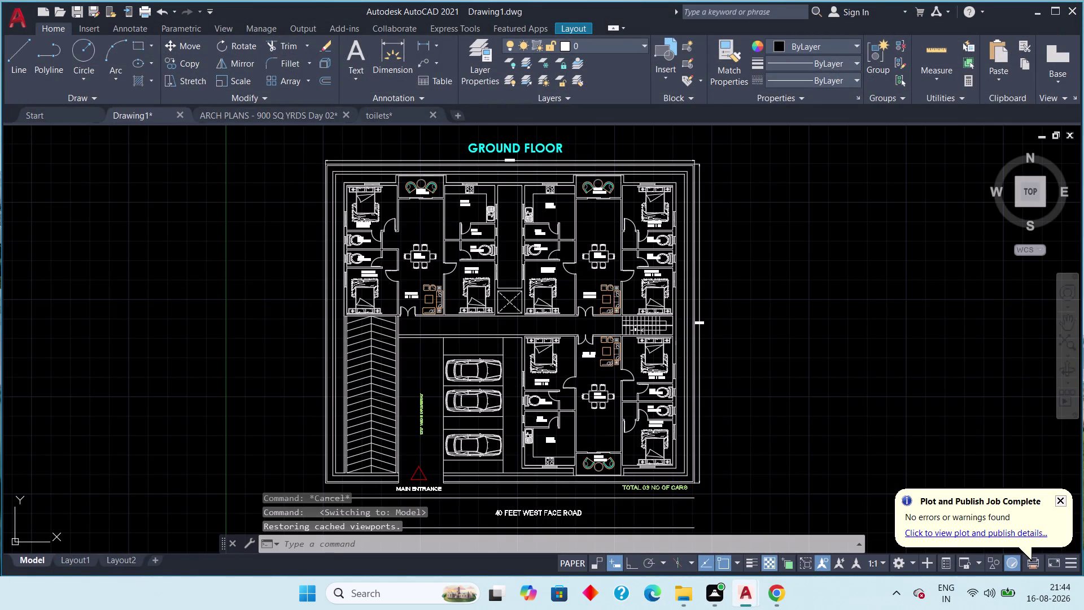
scroll(down, 3)
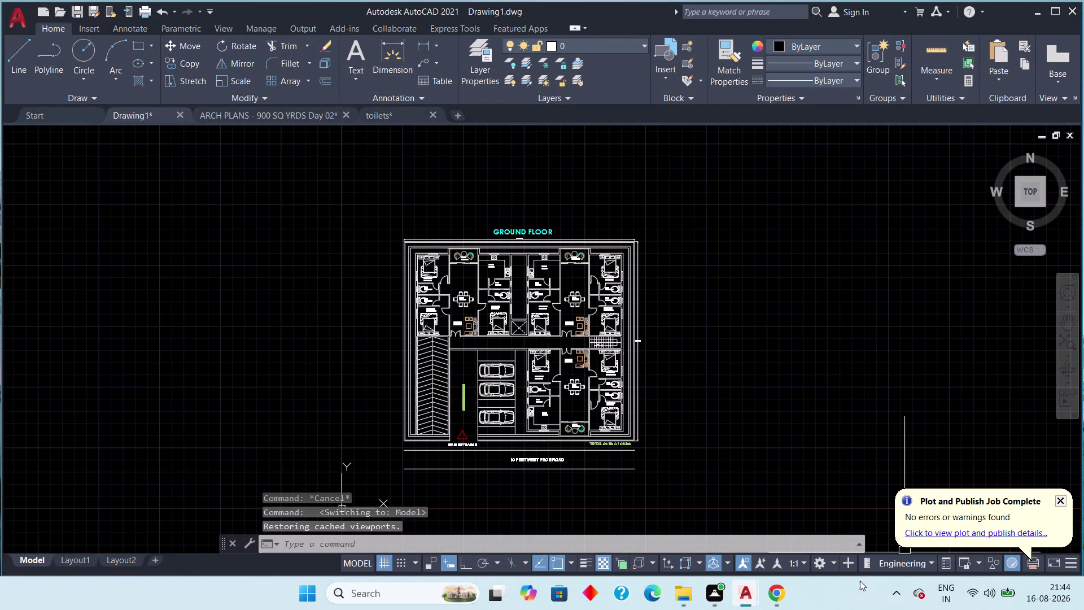